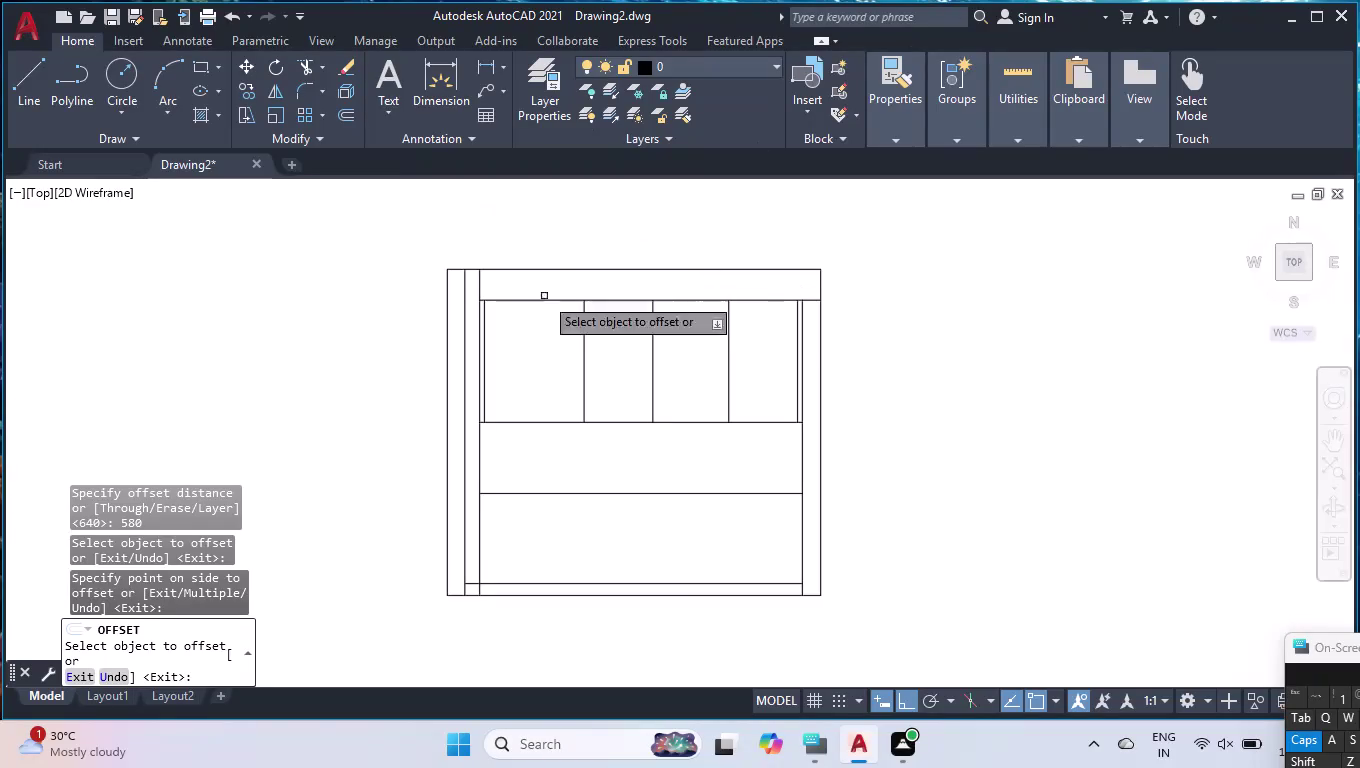
Create offset copies of the wardrobe's top-edge lines, then end the offset.
click(592, 301)
key(1)
key(Return)
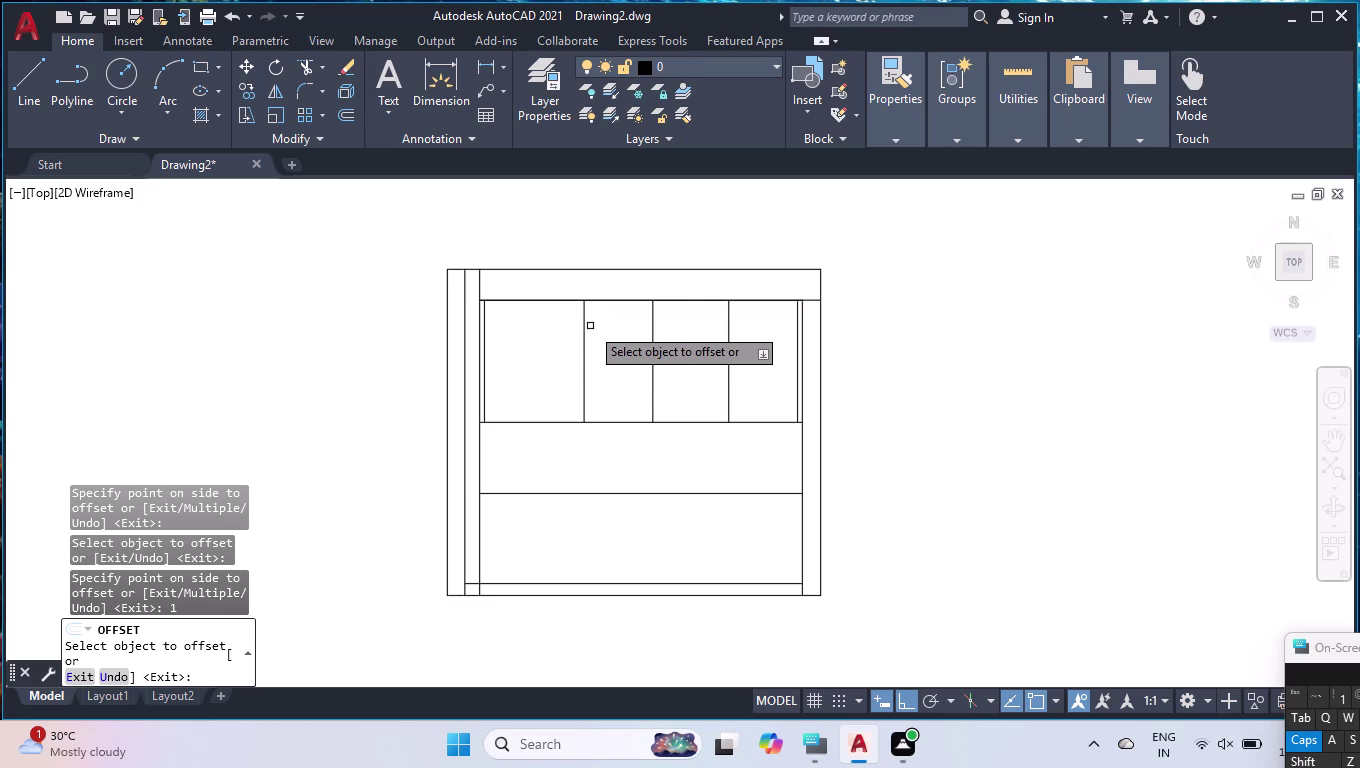
scroll(up, 3)
scroll(up, 3)
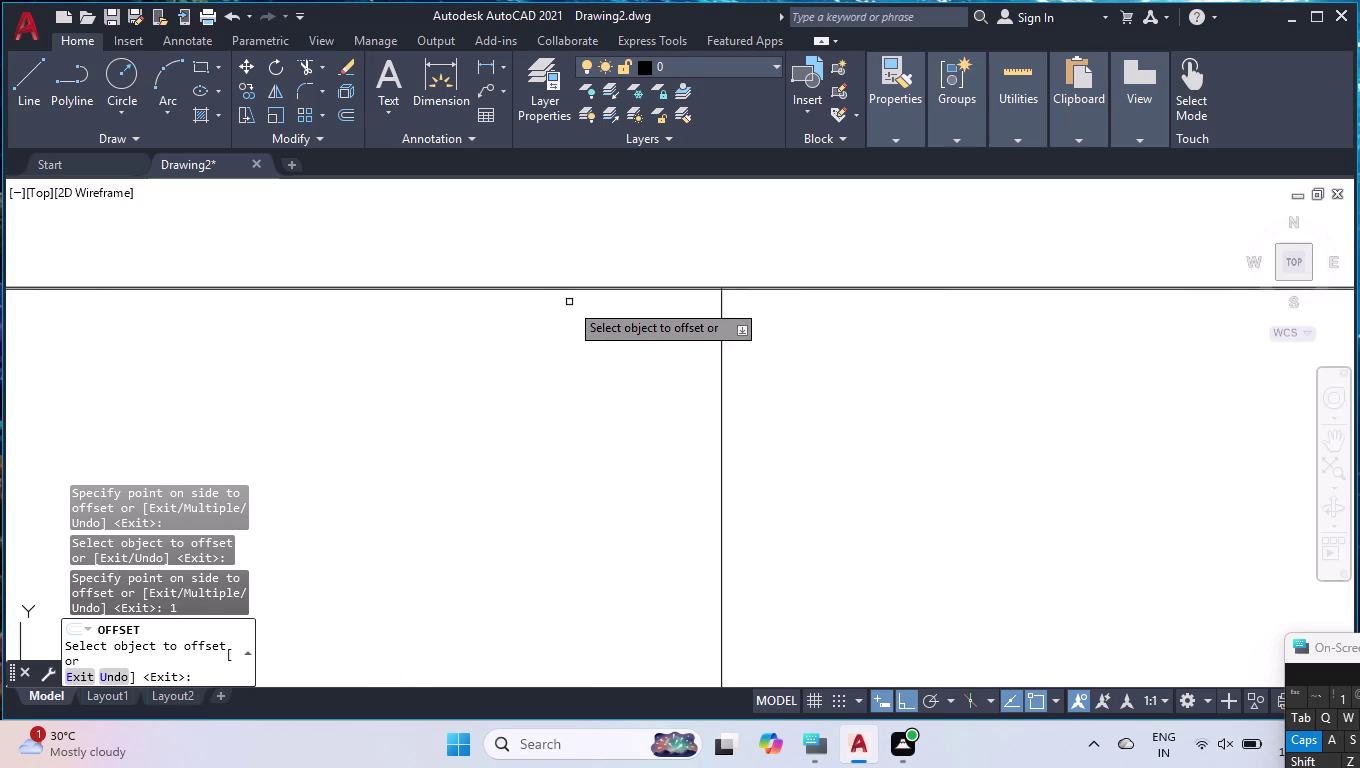
scroll(up, 3)
click(594, 203)
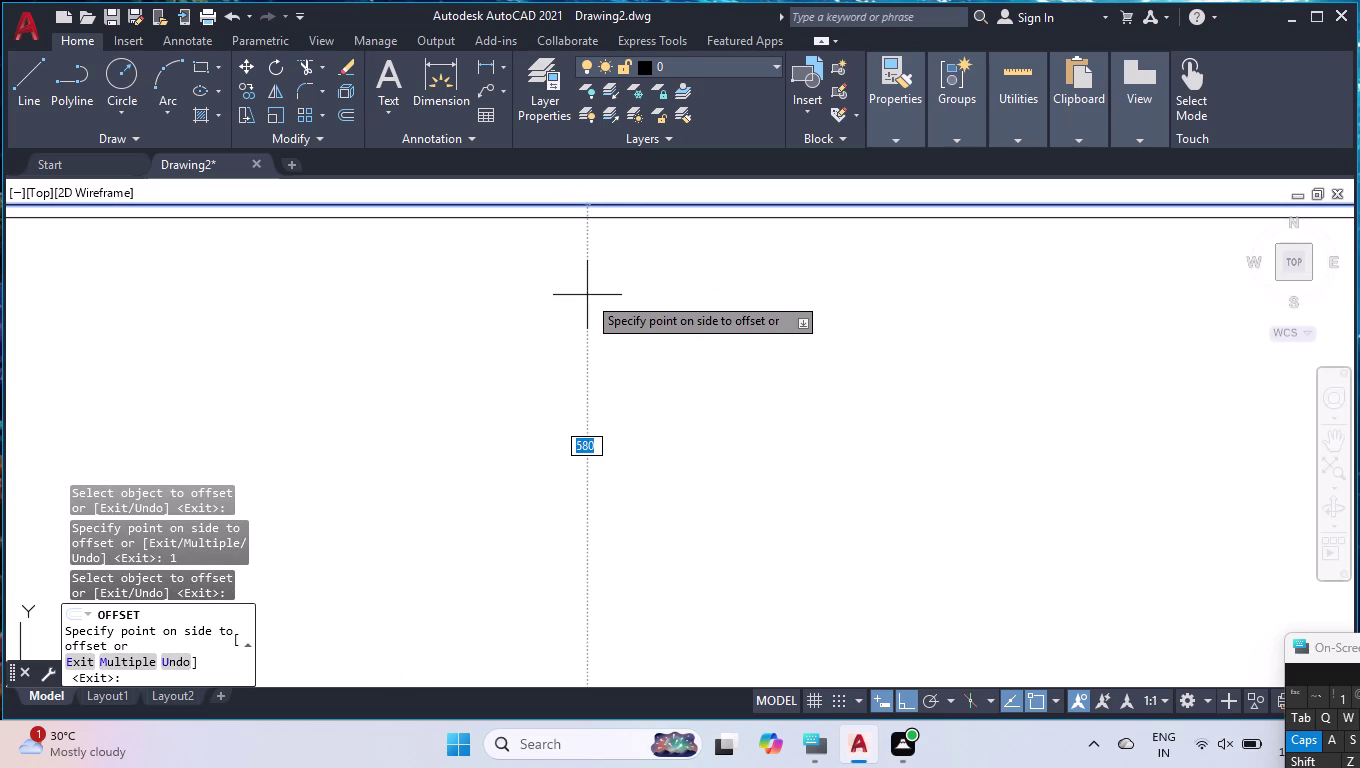
key(2)
key(Return)
scroll(down, 3)
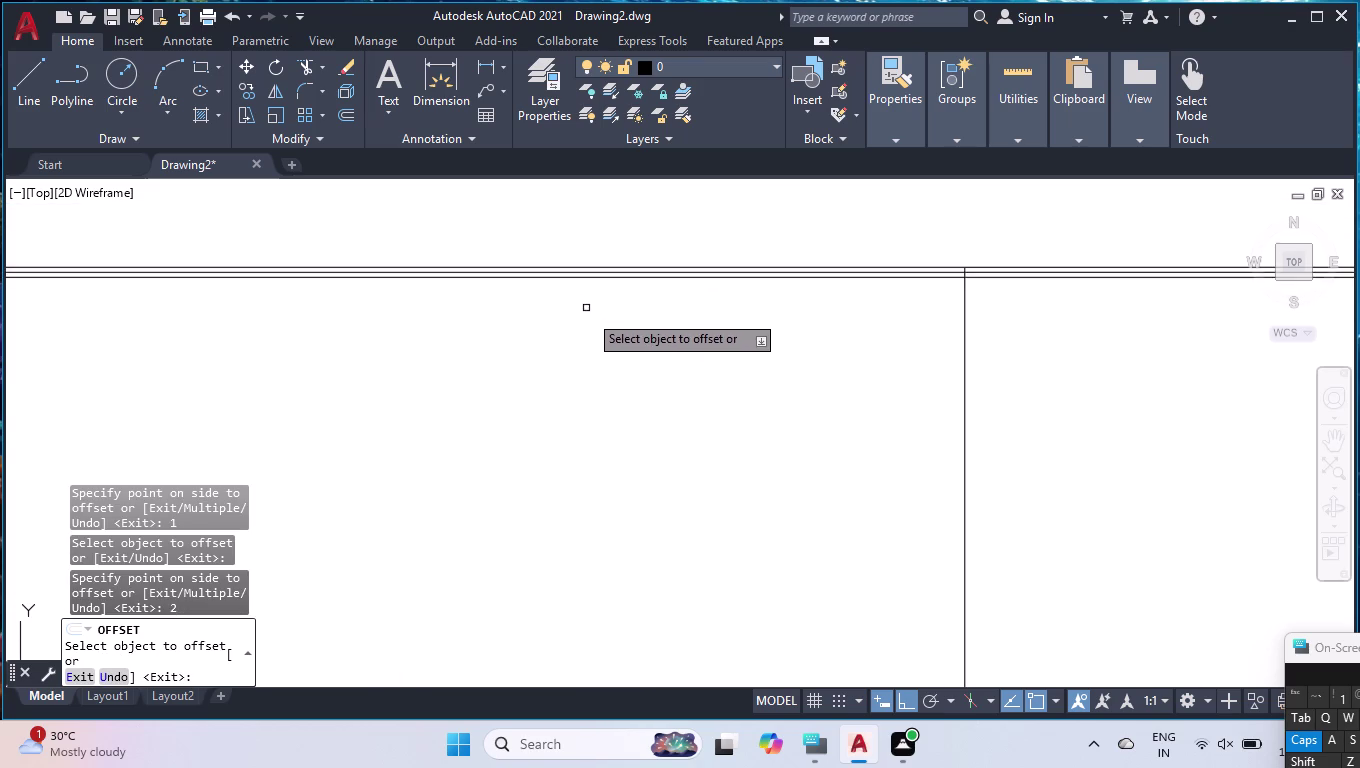
scroll(down, 3)
scroll(up, 3)
right_drag(631, 360, 626, 372)
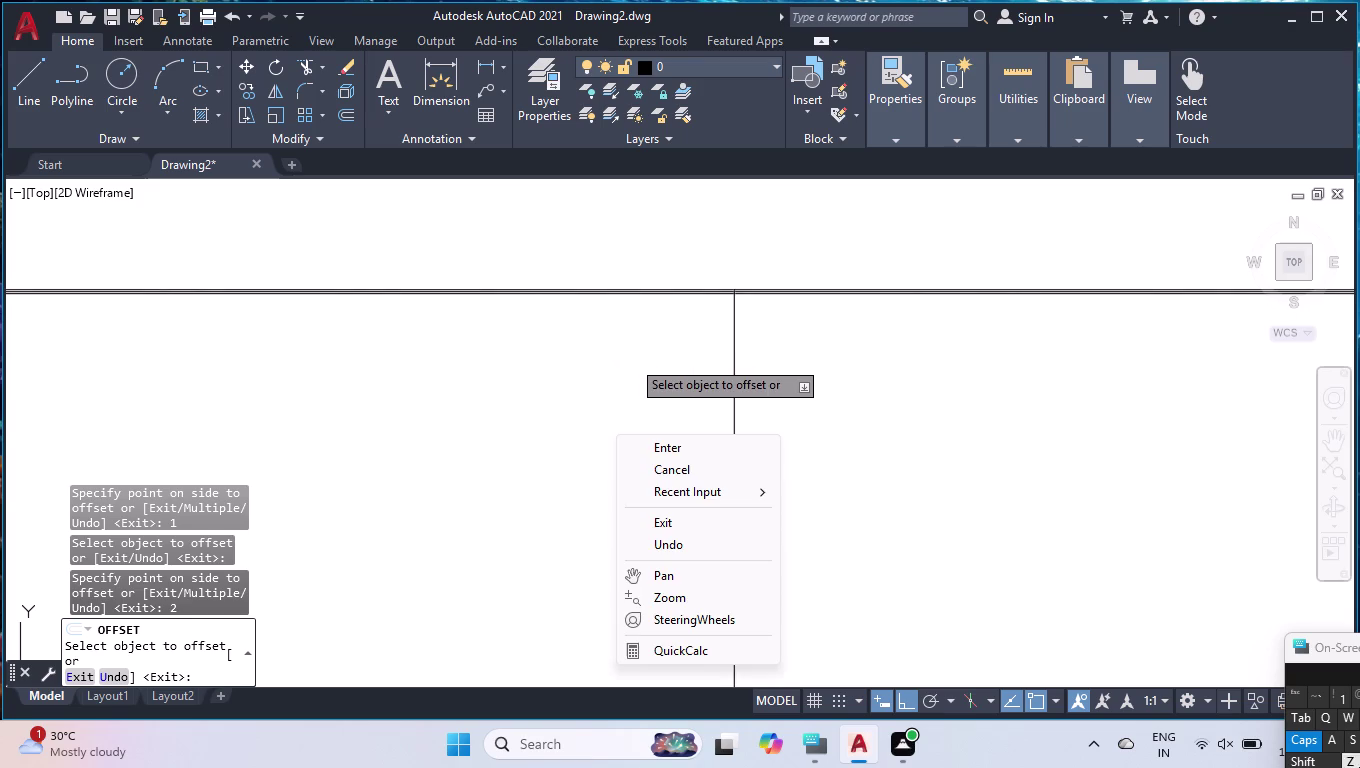
key(Escape)
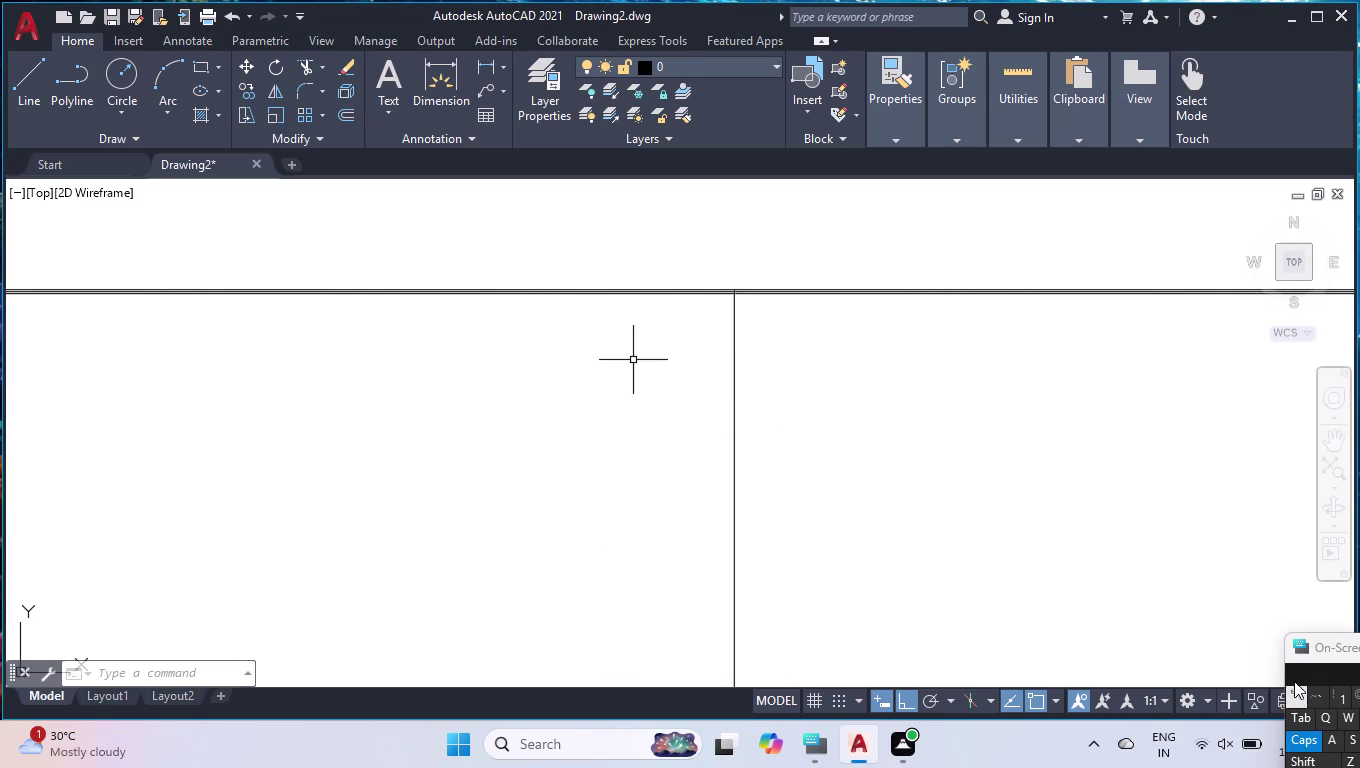
Erase the stray duplicate line near the top of the wardrobe.
scroll(up, 3)
click(728, 283)
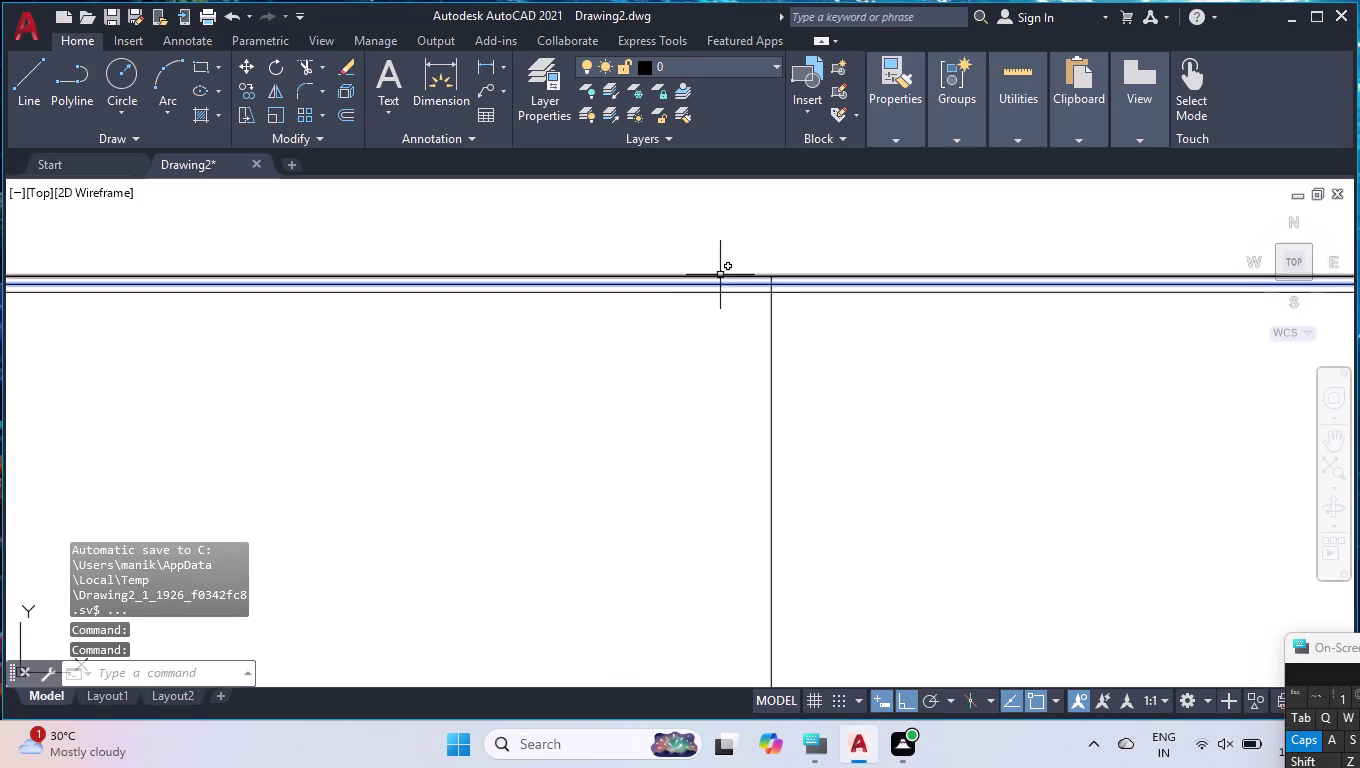
key(Delete)
scroll(down, 3)
scroll(down, 3)
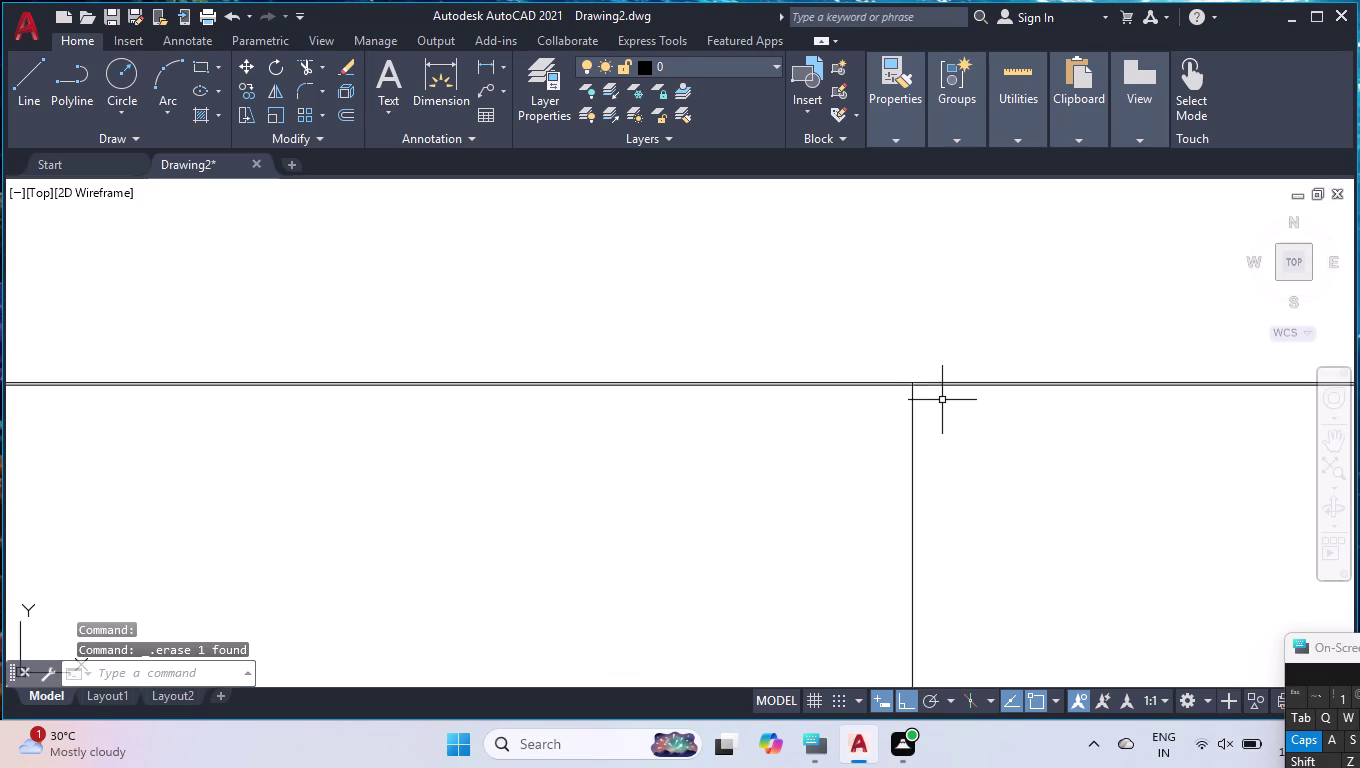
scroll(down, 3)
scroll(down, 3)
scroll(up, 3)
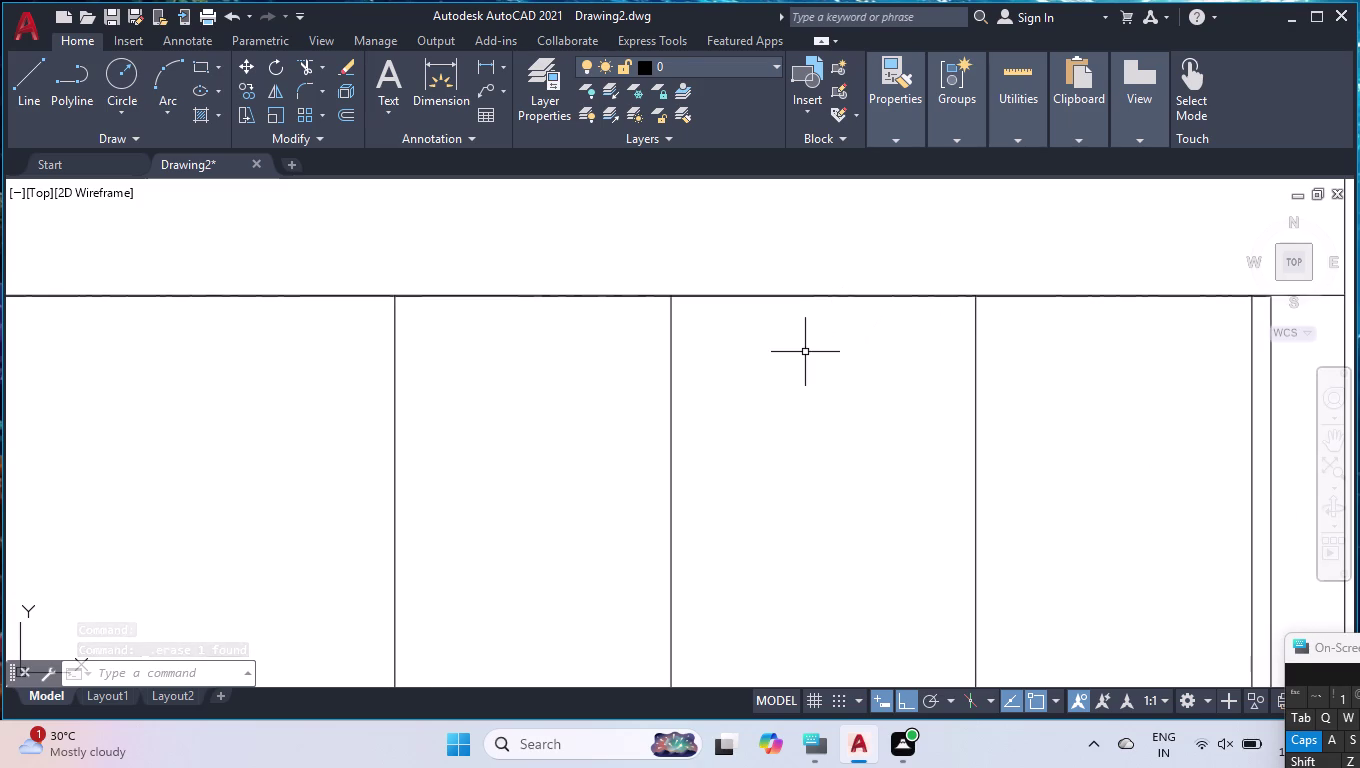
scroll(down, 3)
Break the line under the upper compartments at the first divider using BREAKATPOINT.
key(o)
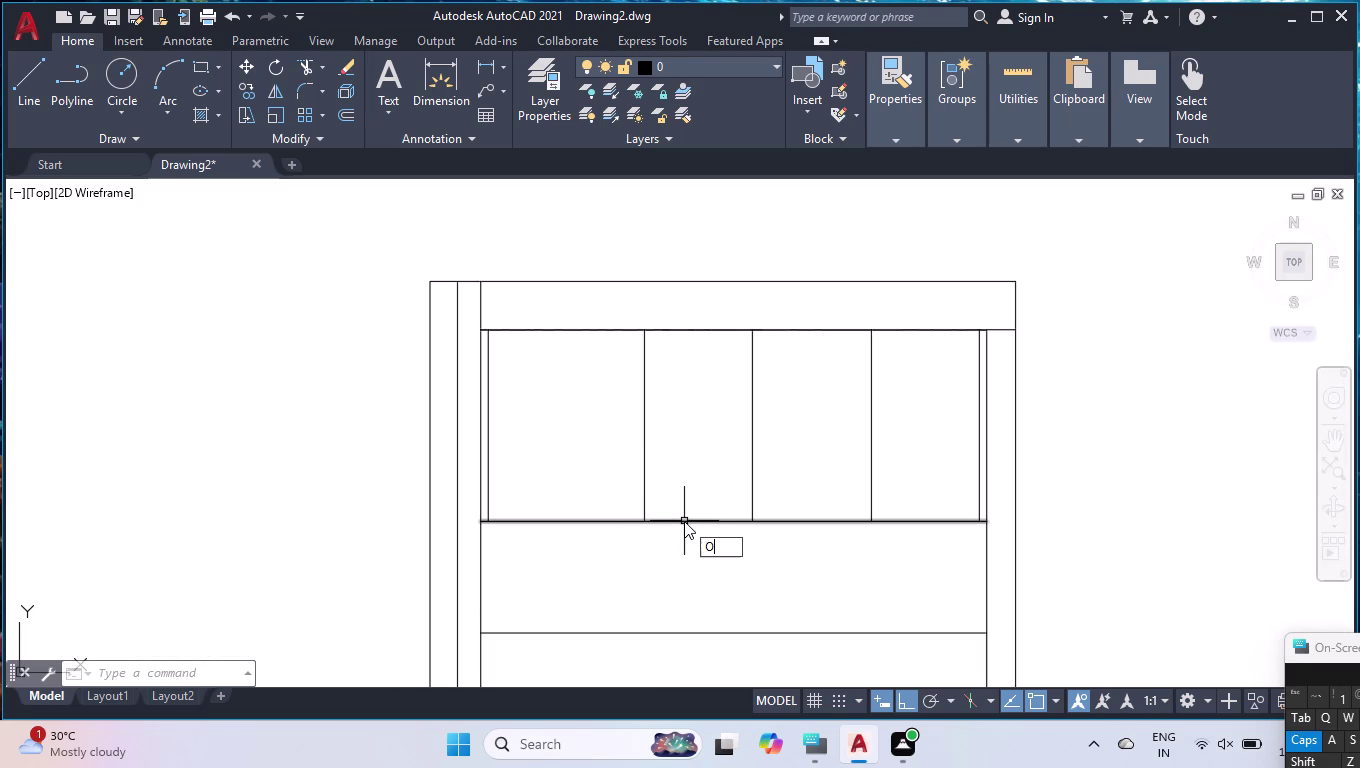
key(BackSpace)
text(BR)
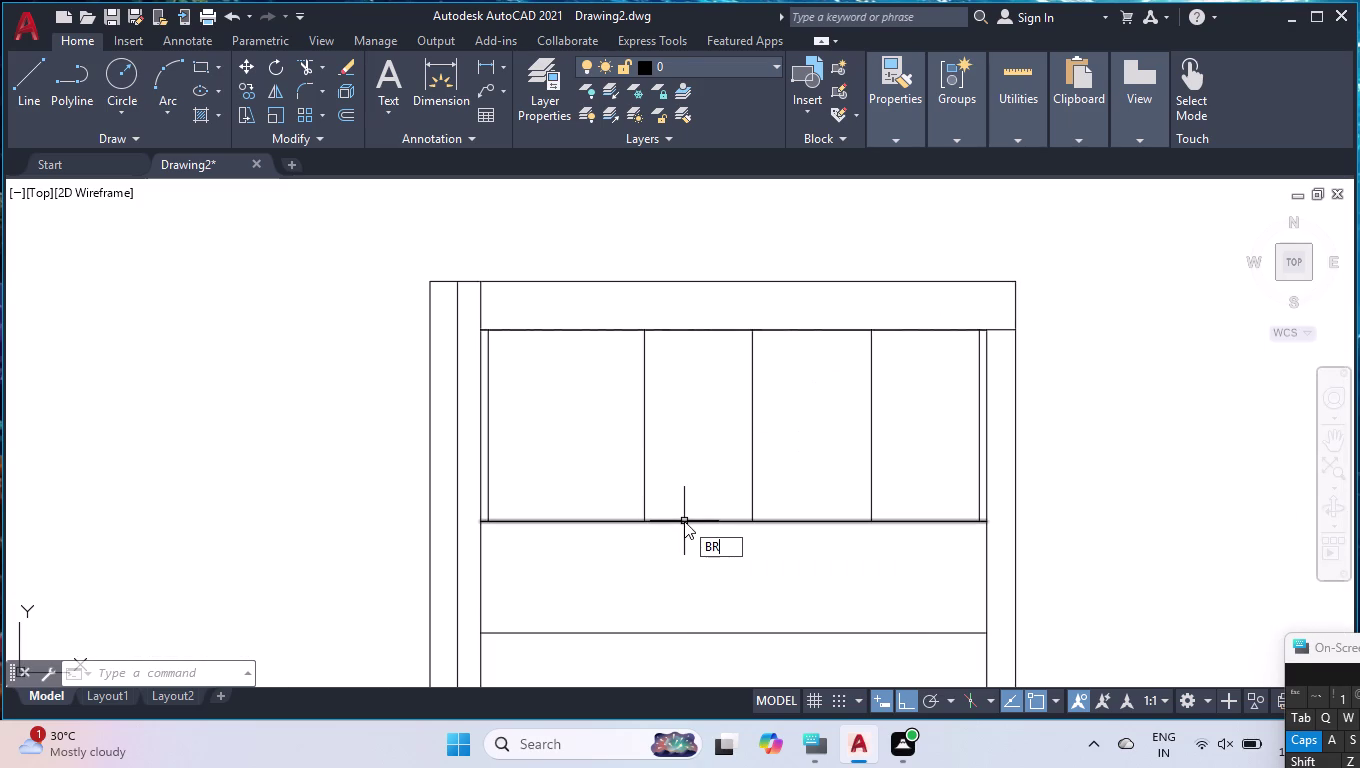
key(Return)
click(684, 521)
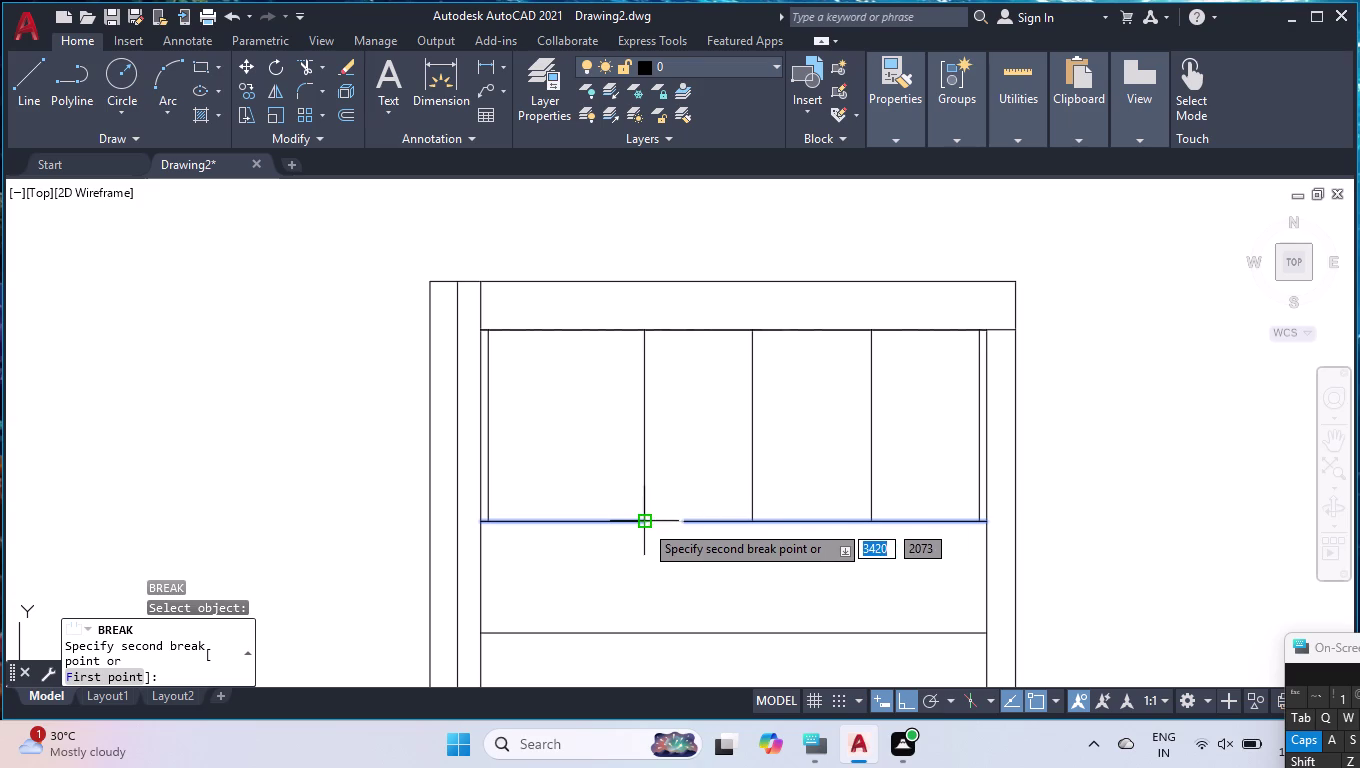
key(Escape)
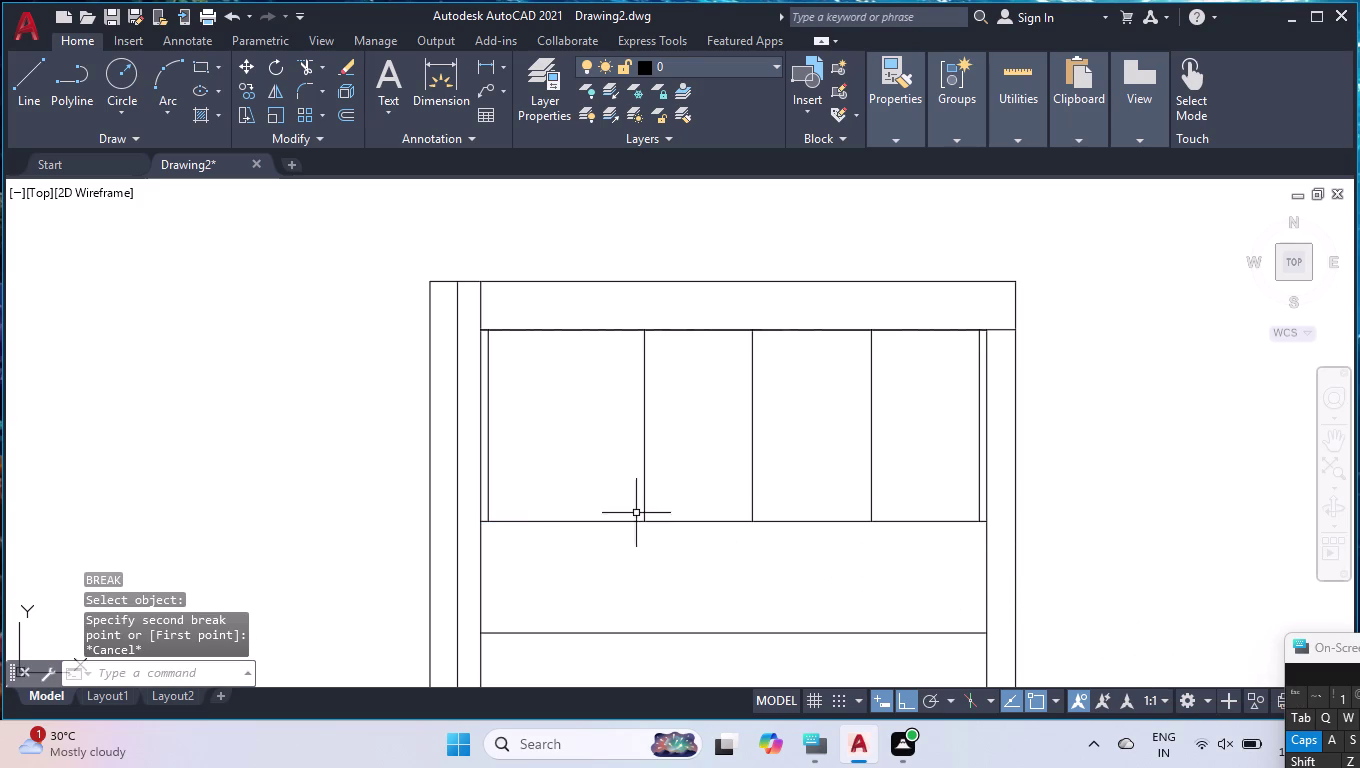
text(BR)
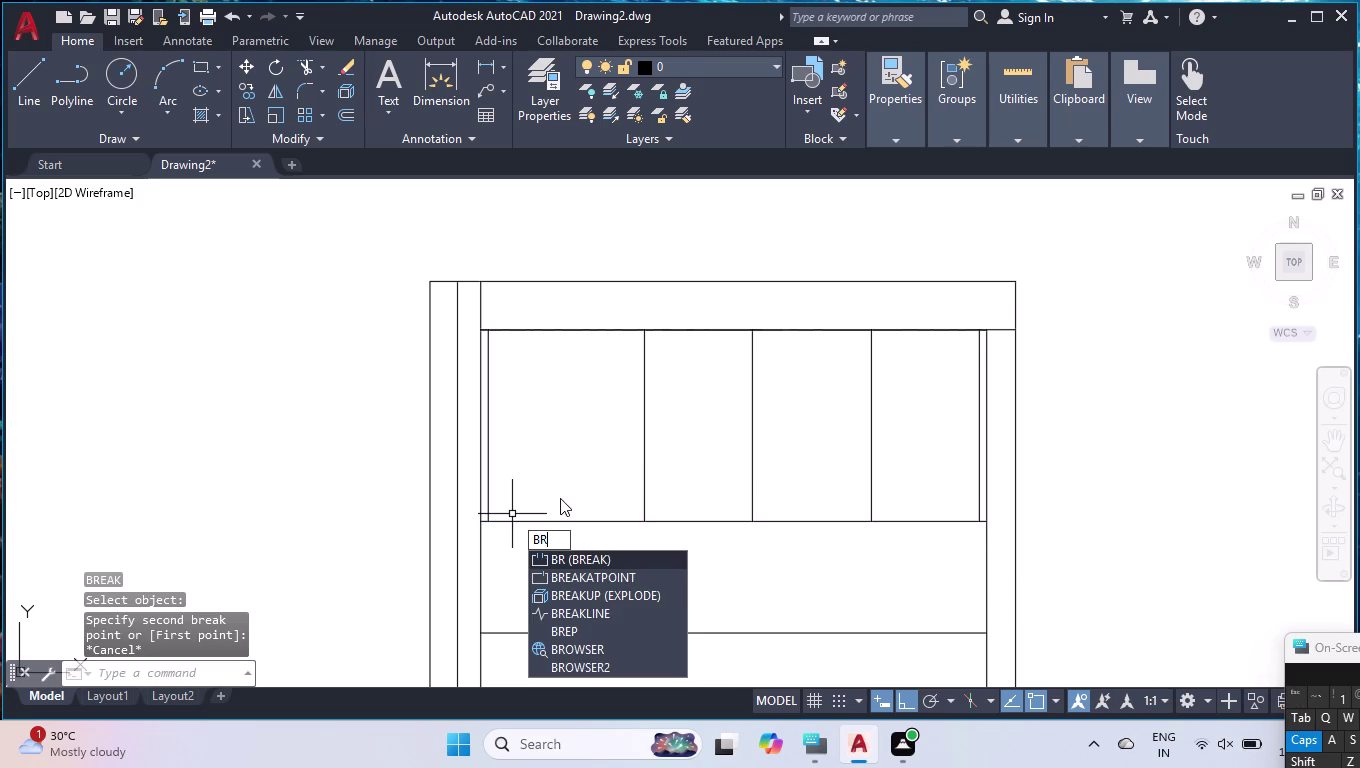
click(570, 579)
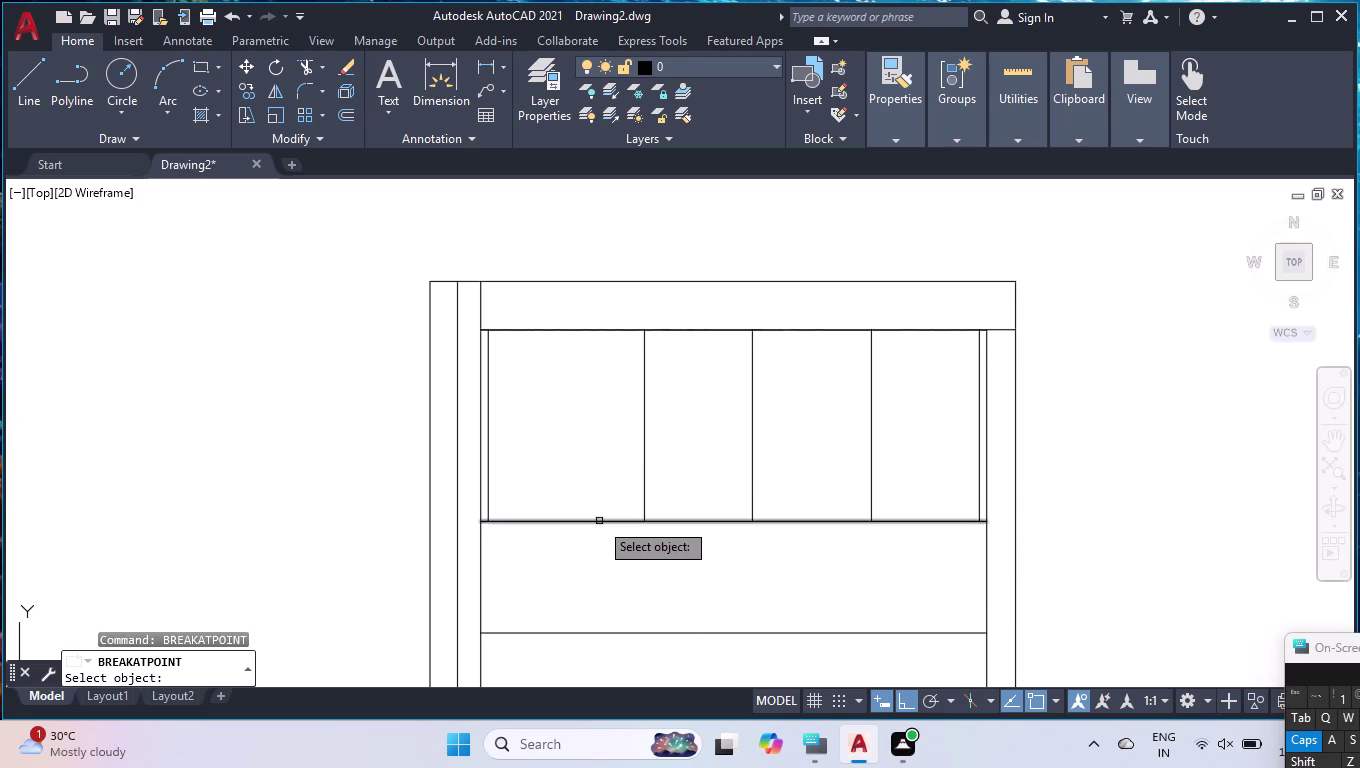
click(599, 521)
click(642, 521)
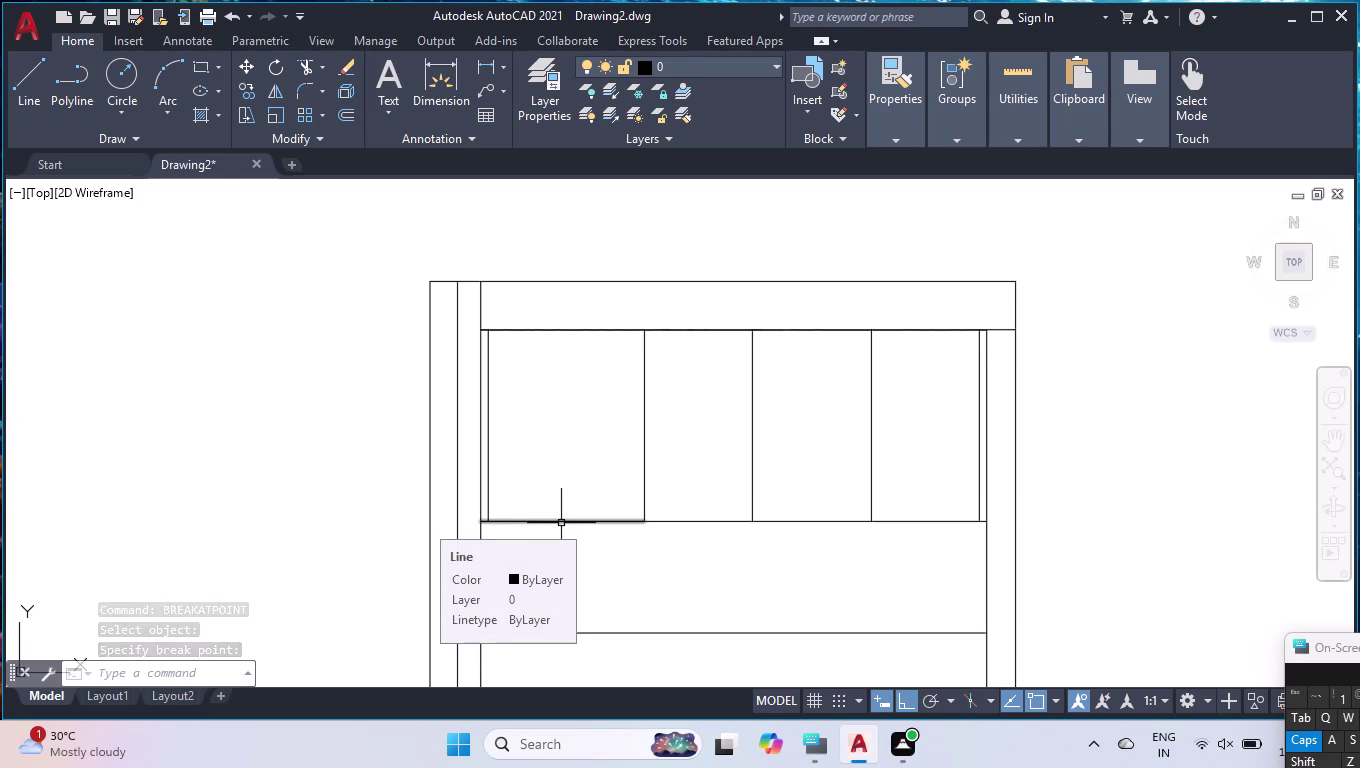
Break the left piece of that line at a second point.
key(space)
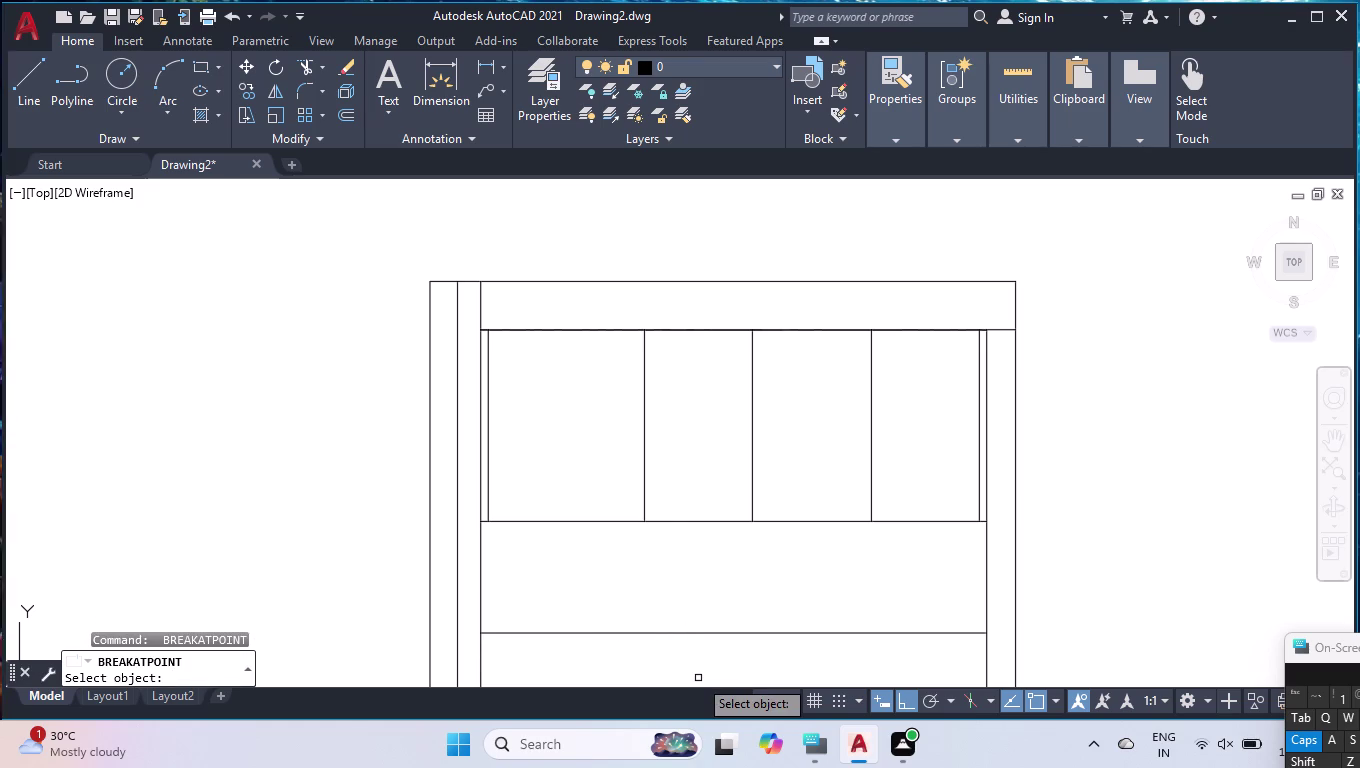
click(513, 521)
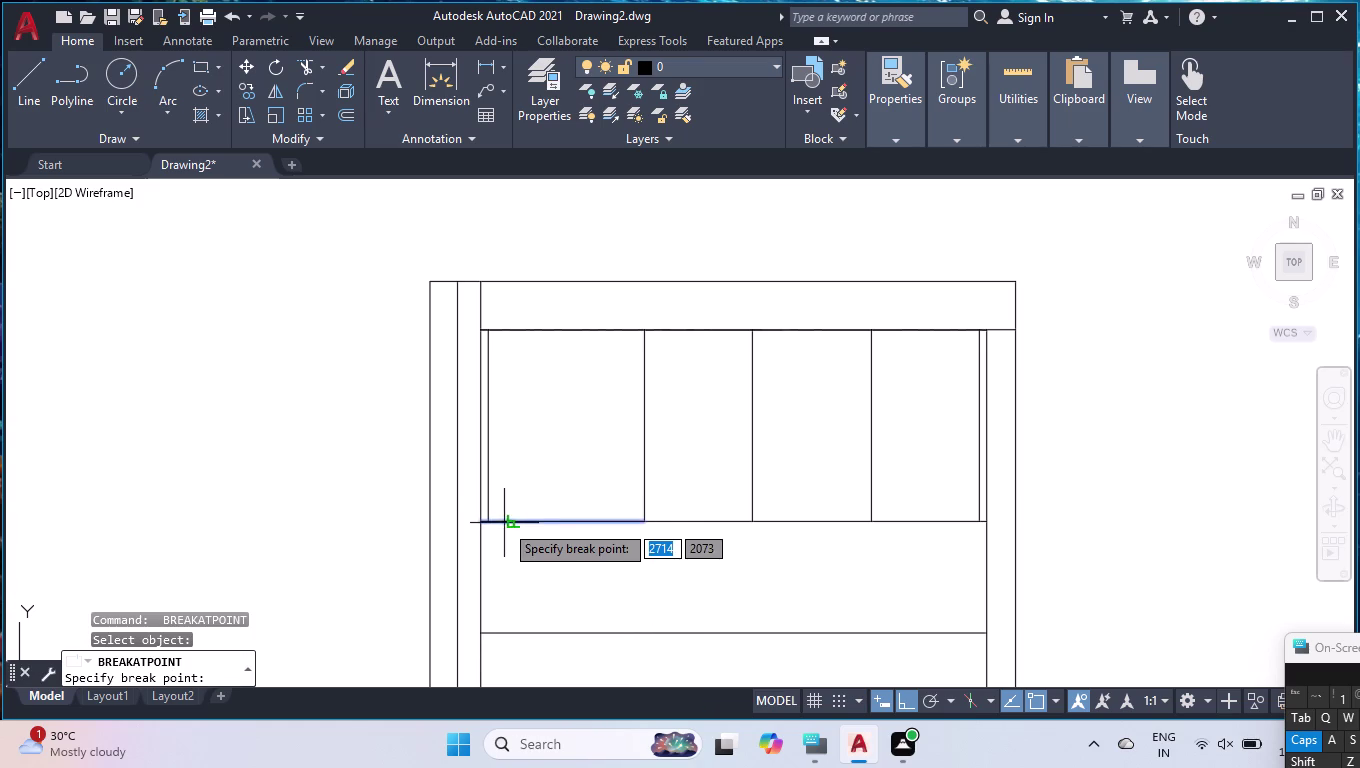
click(491, 520)
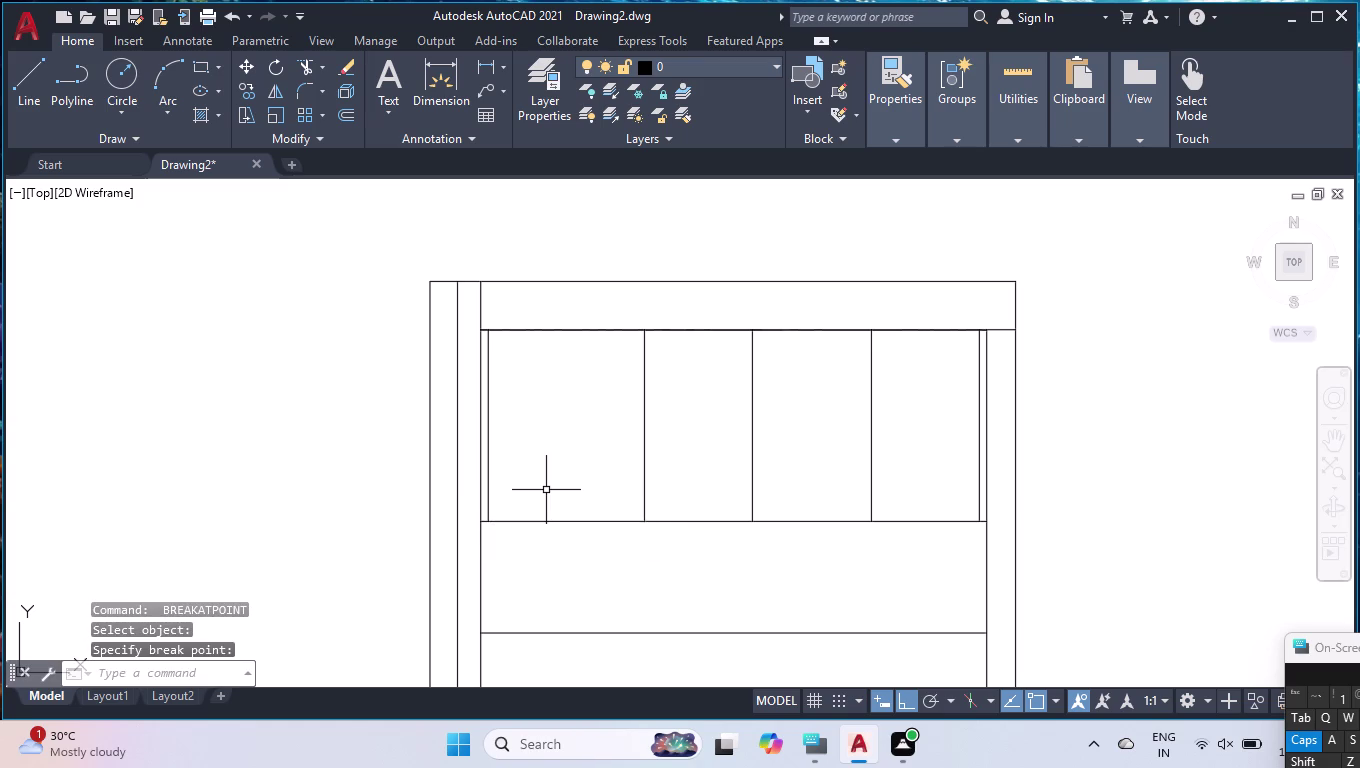
Offset the left compartment's bottom edge 300 upward as a shelf, then run MEASUREGEOM.
text(OFF)
key(Return)
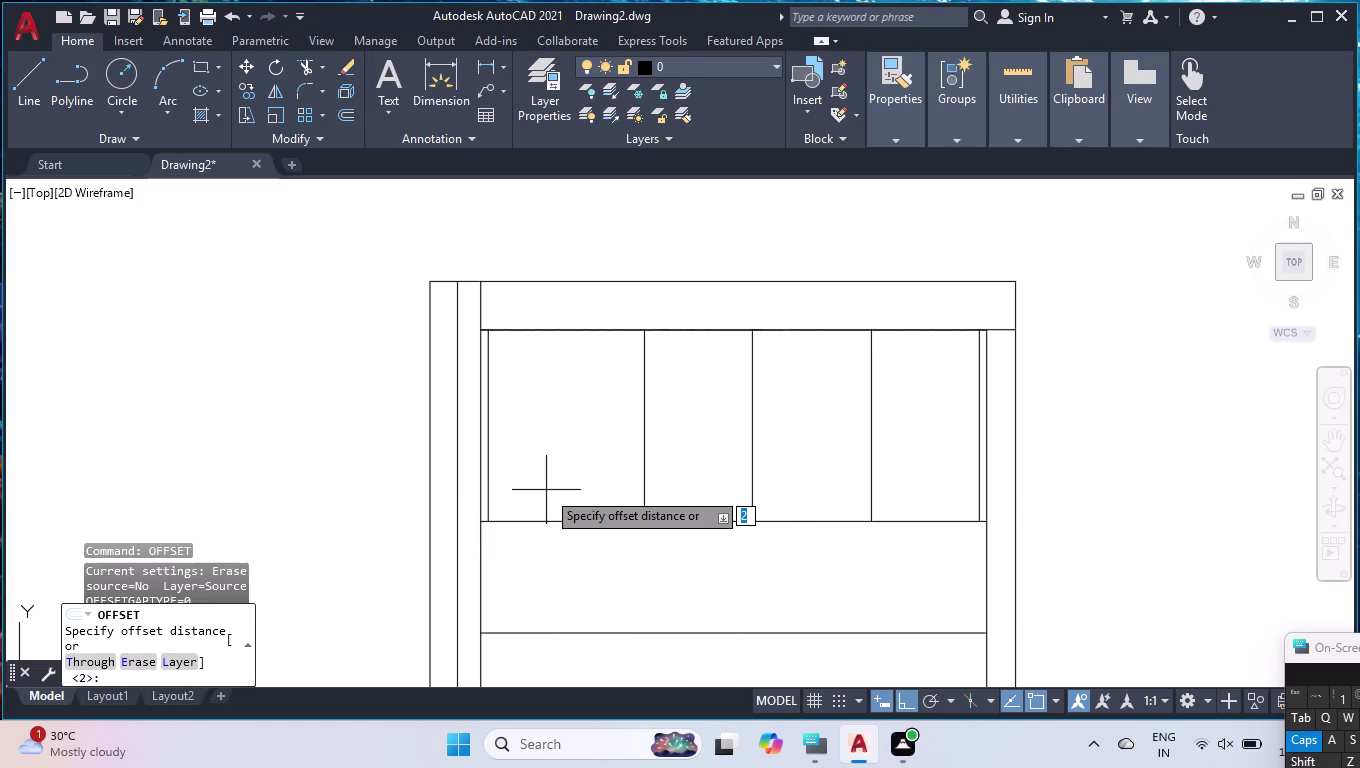
text(3)
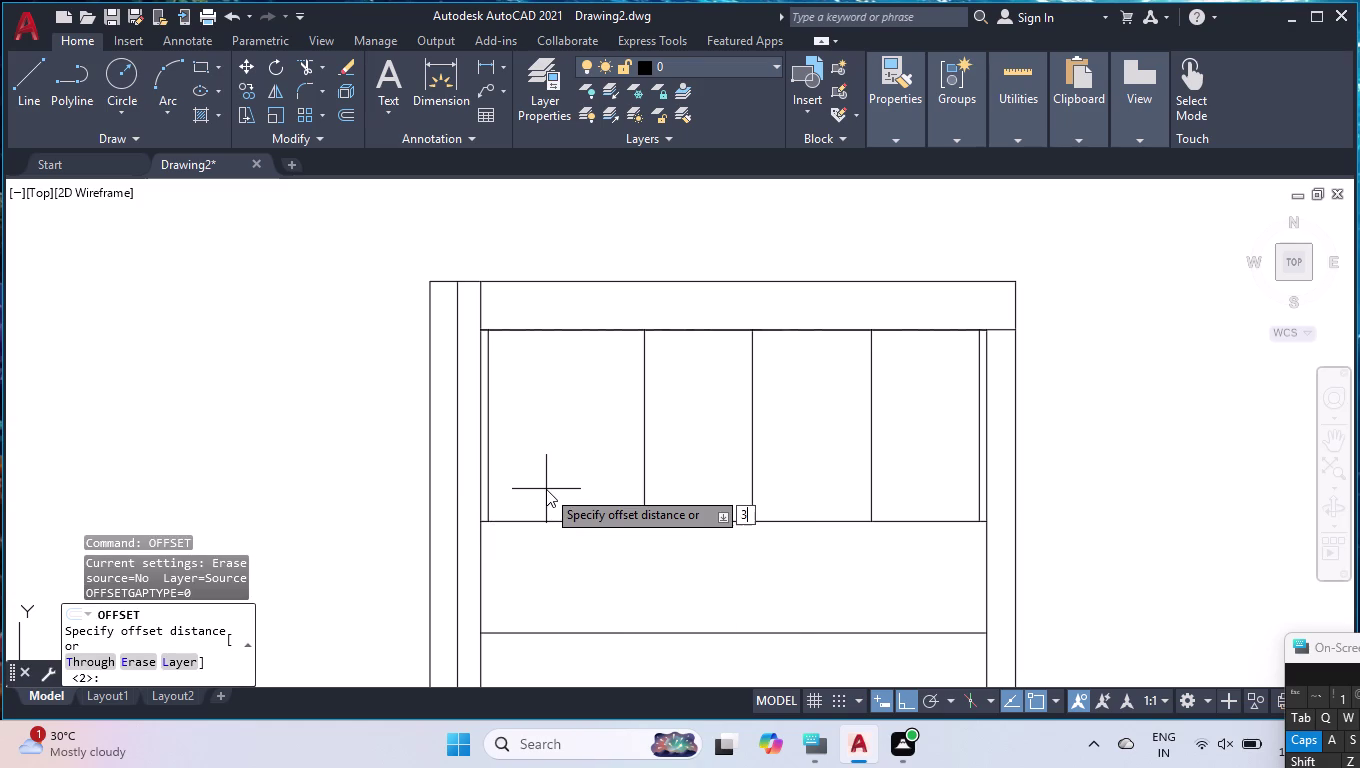
text(00)
key(Return)
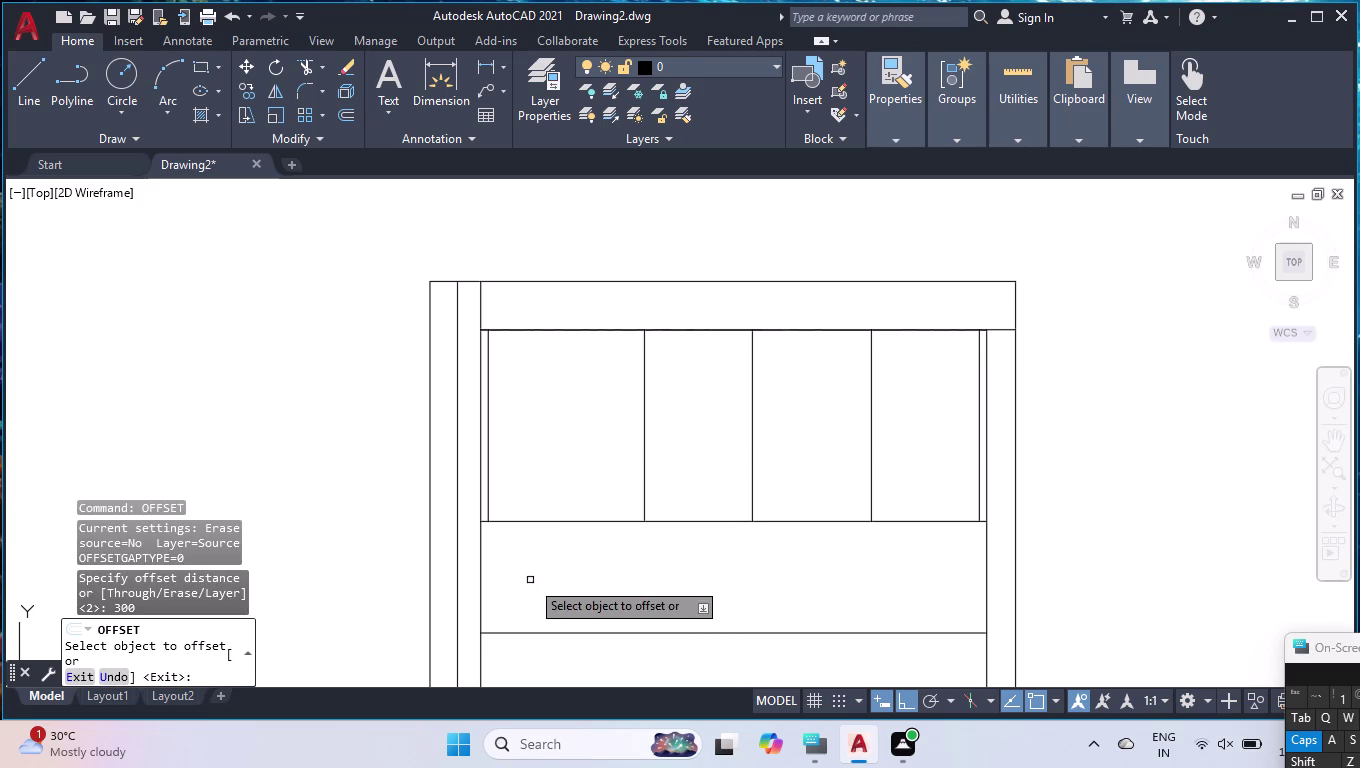
click(537, 522)
click(555, 464)
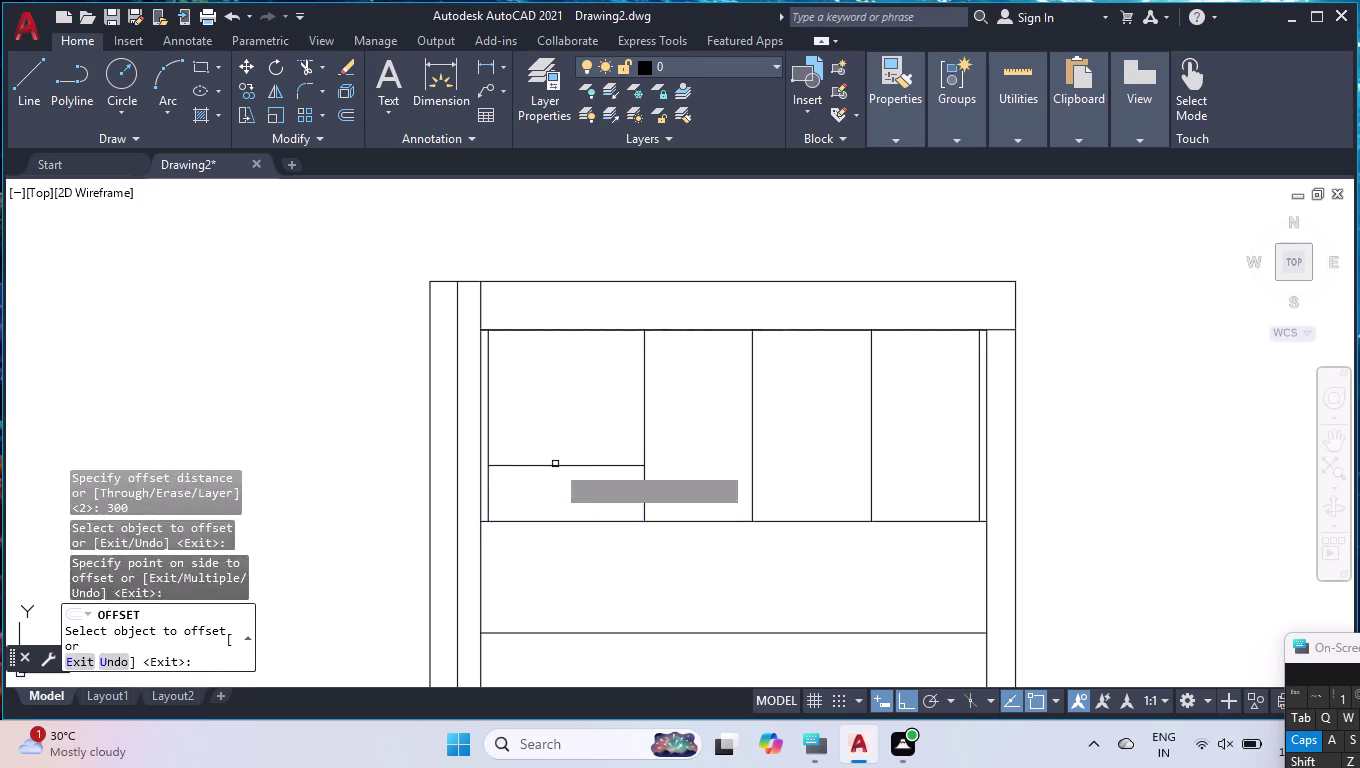
key(Escape)
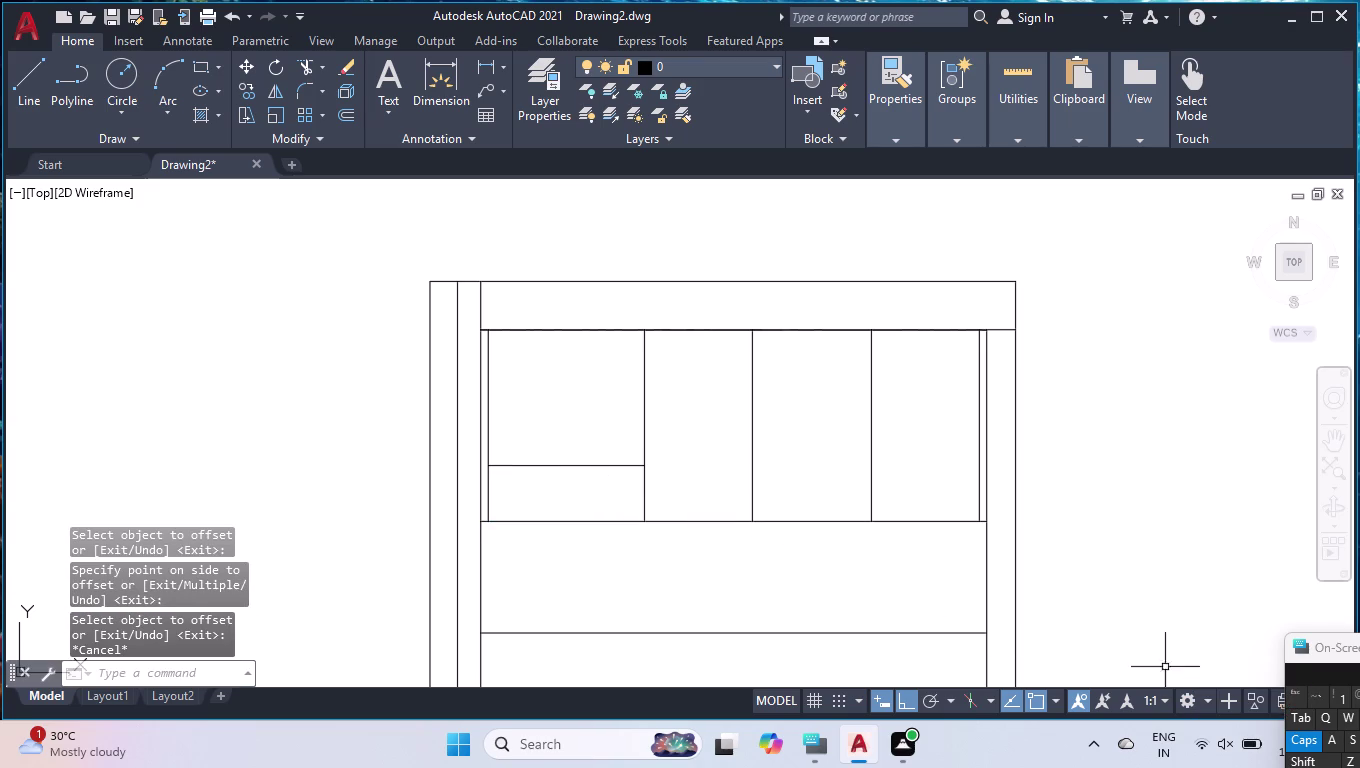
text(MEASUR)
key(Return)
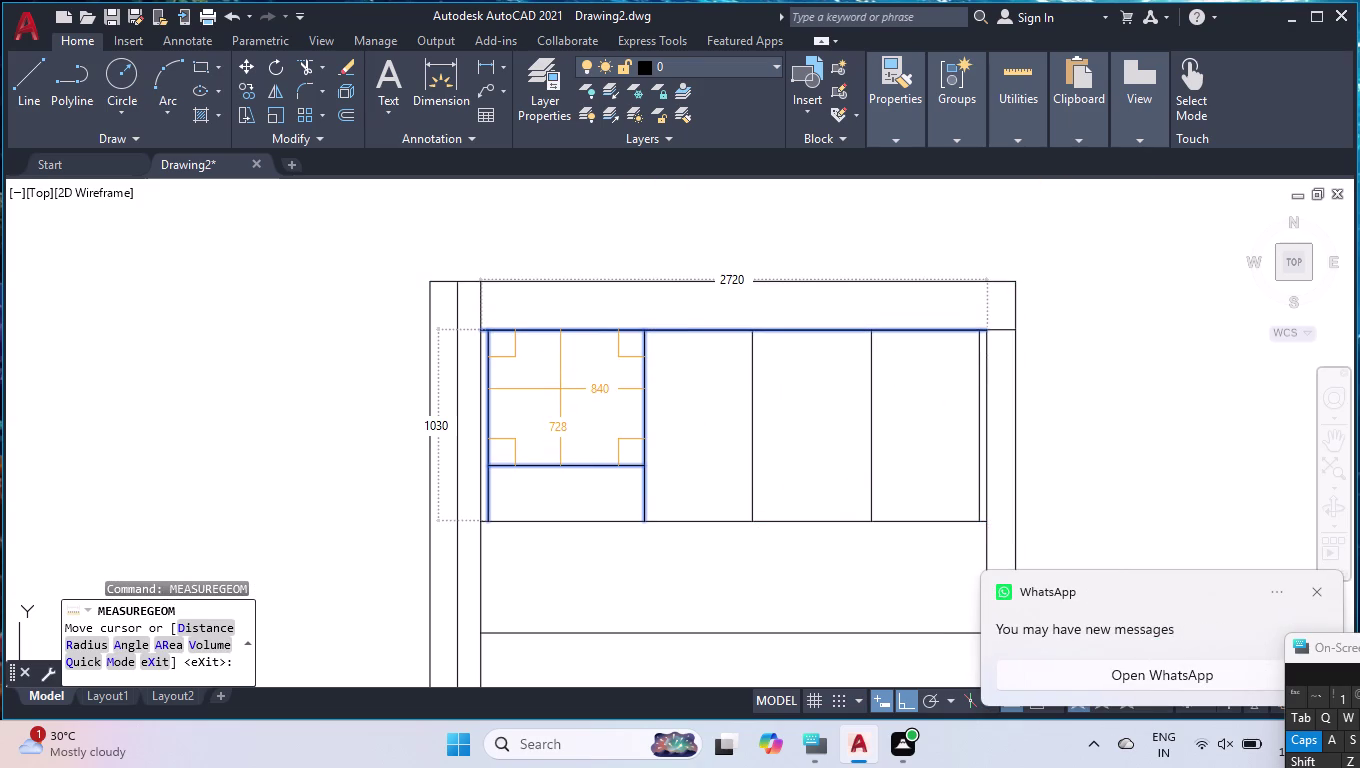
key(Escape)
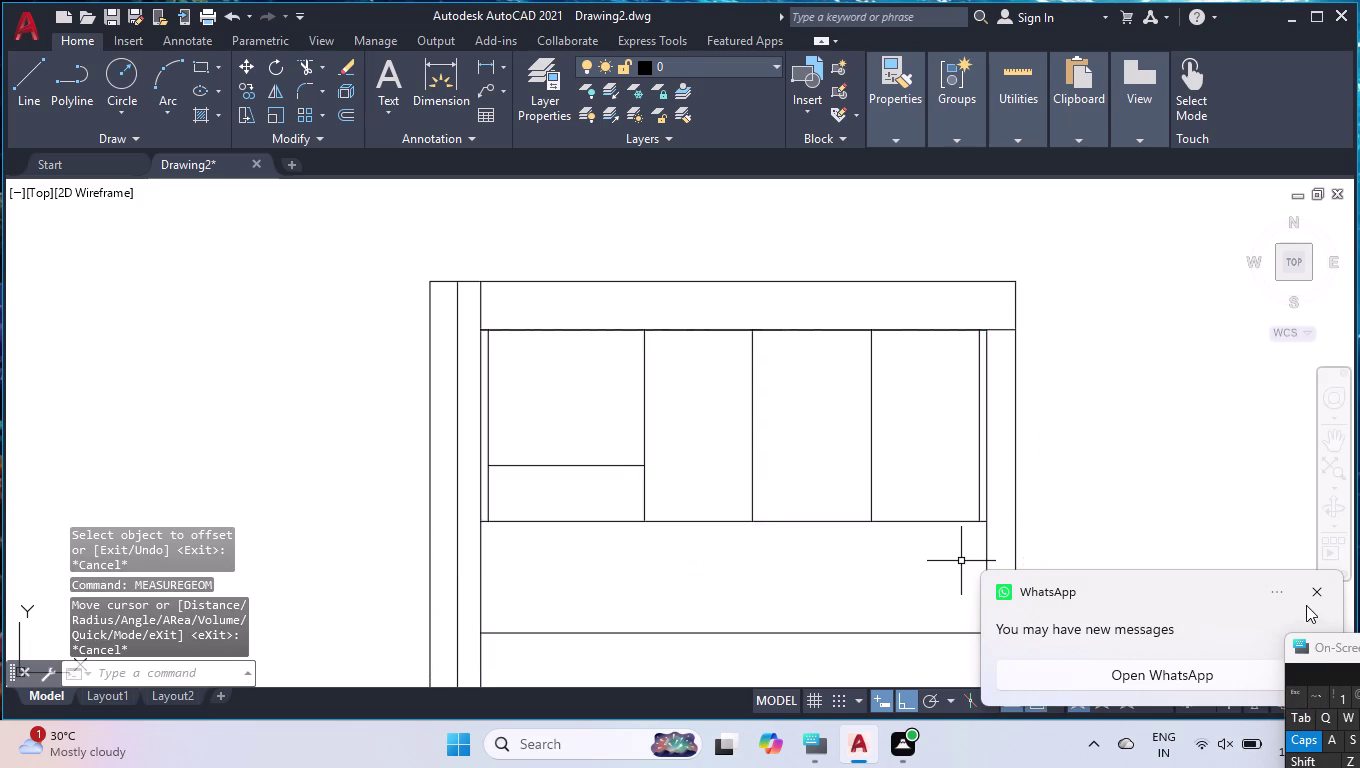
click(1315, 593)
scroll(up, 3)
scroll(up, 3)
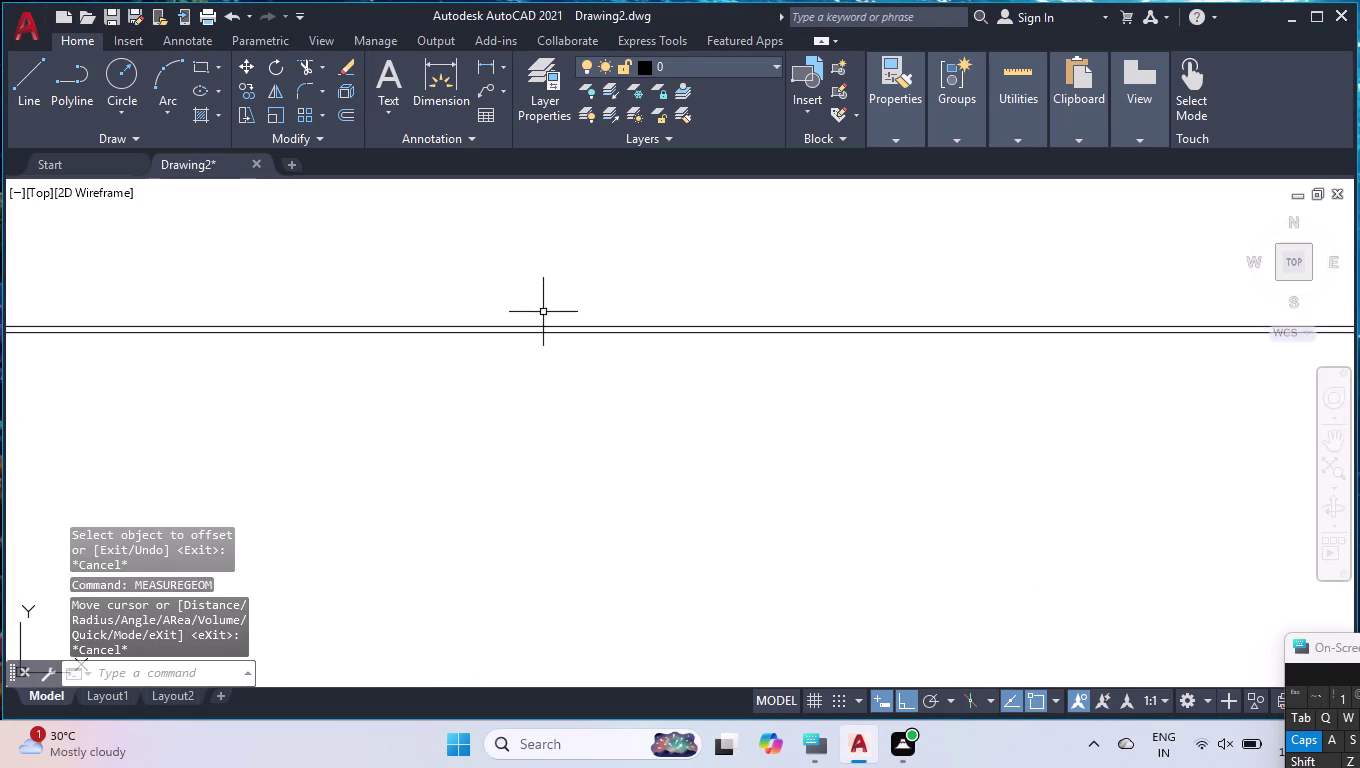
click(548, 346)
key(Delete)
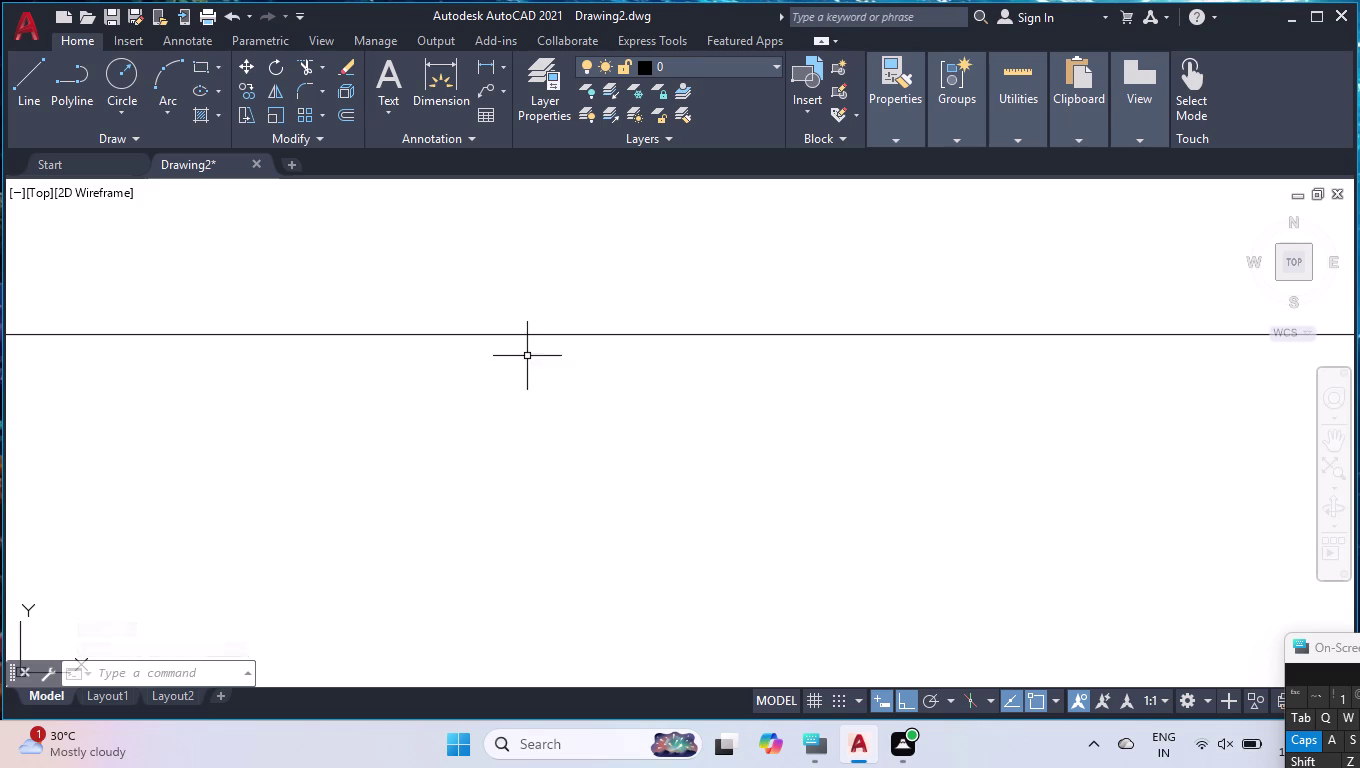
scroll(down, 3)
scroll(down, 3)
scroll(down, 3)
scroll(down, 3)
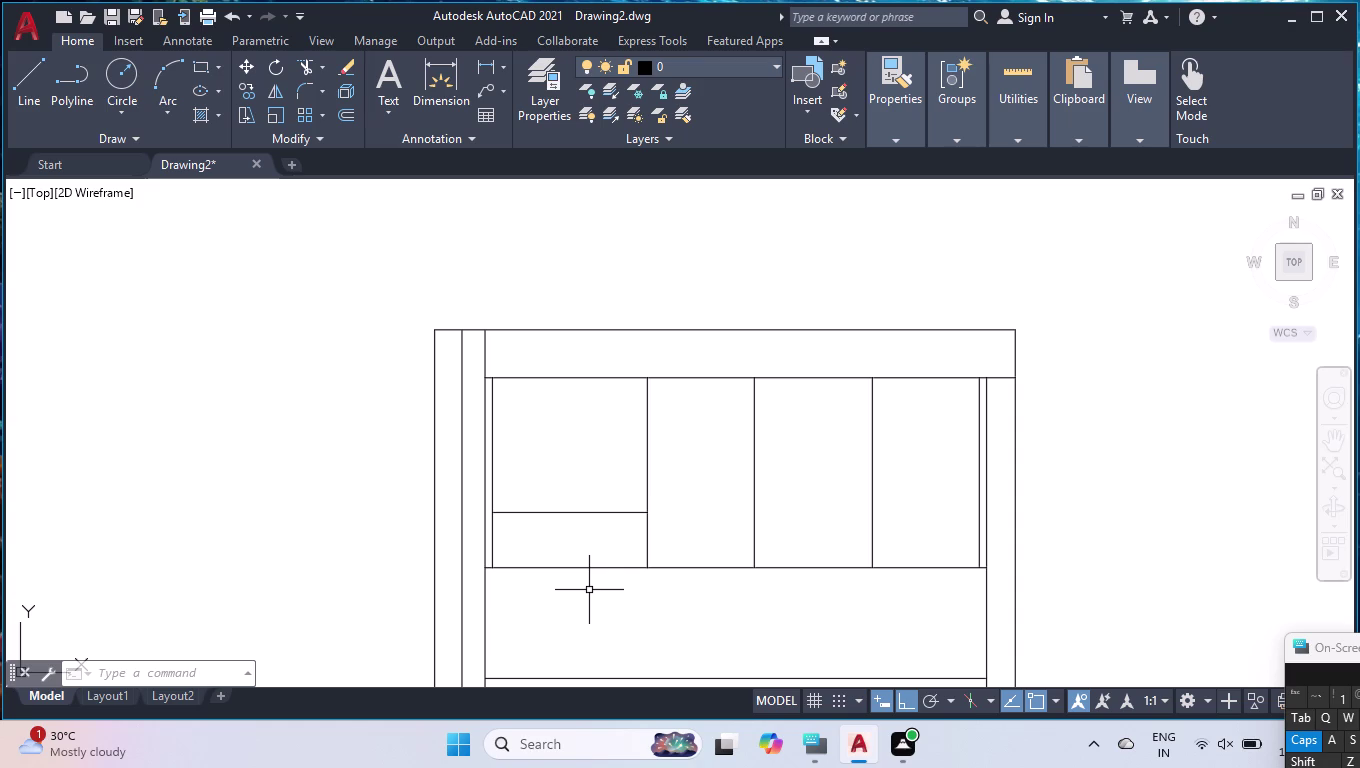
Draw a line from midway between the compartment's top and shelf corners to its left side.
key(l)
key(Return)
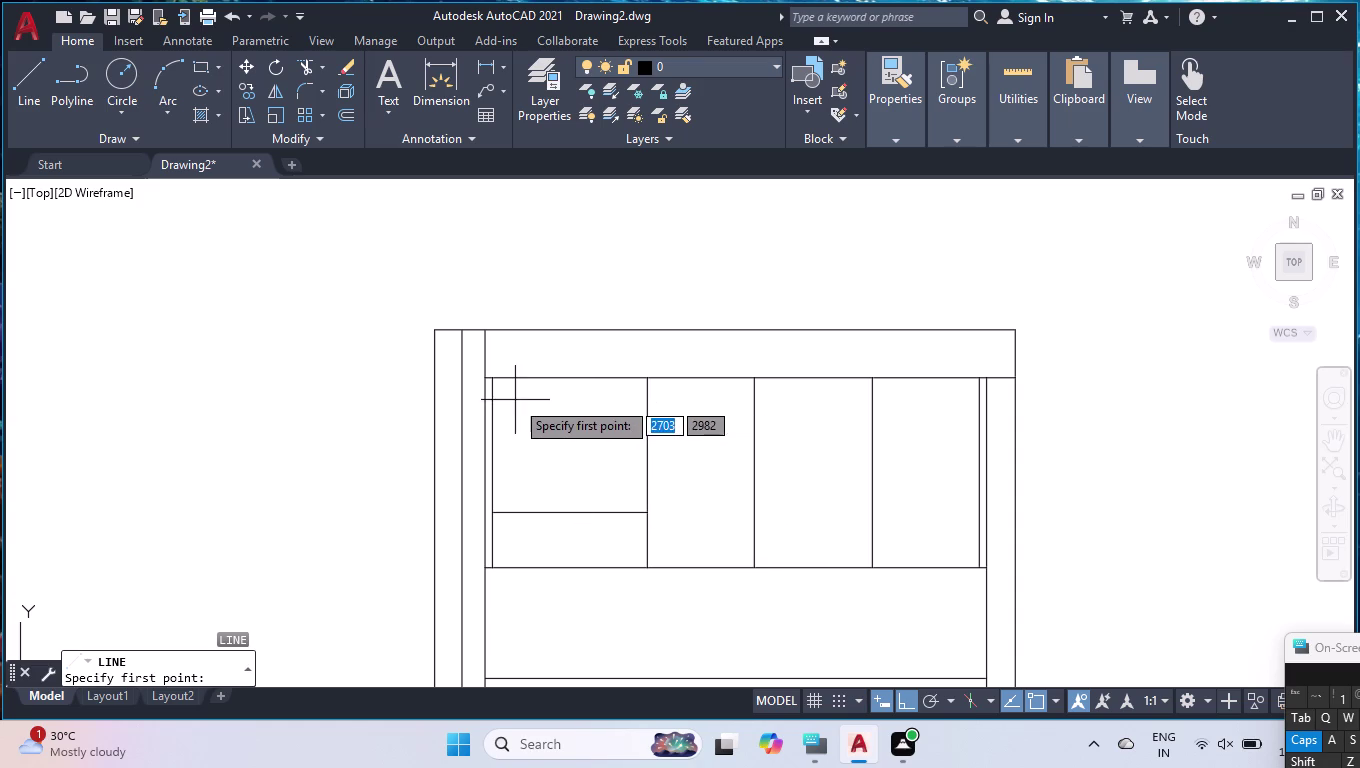
text(M2)
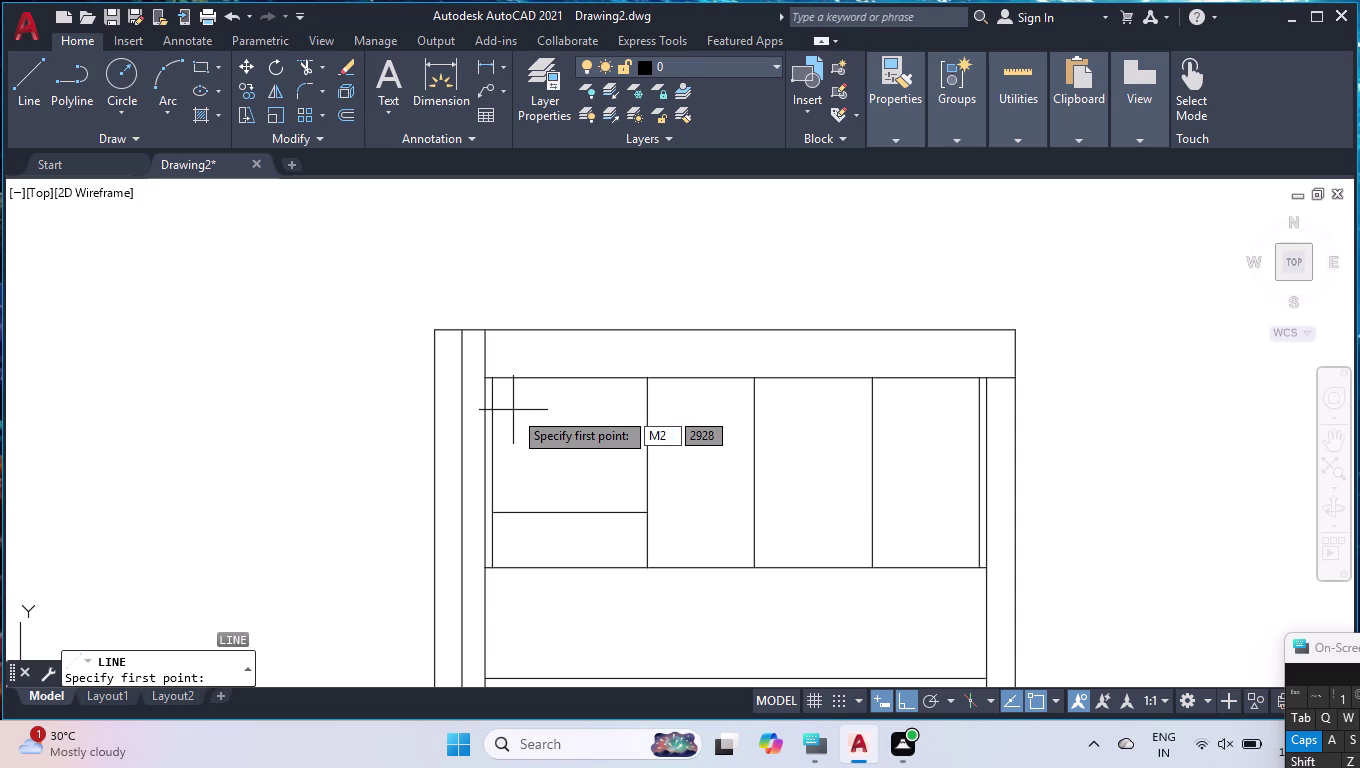
key(p)
key(Return)
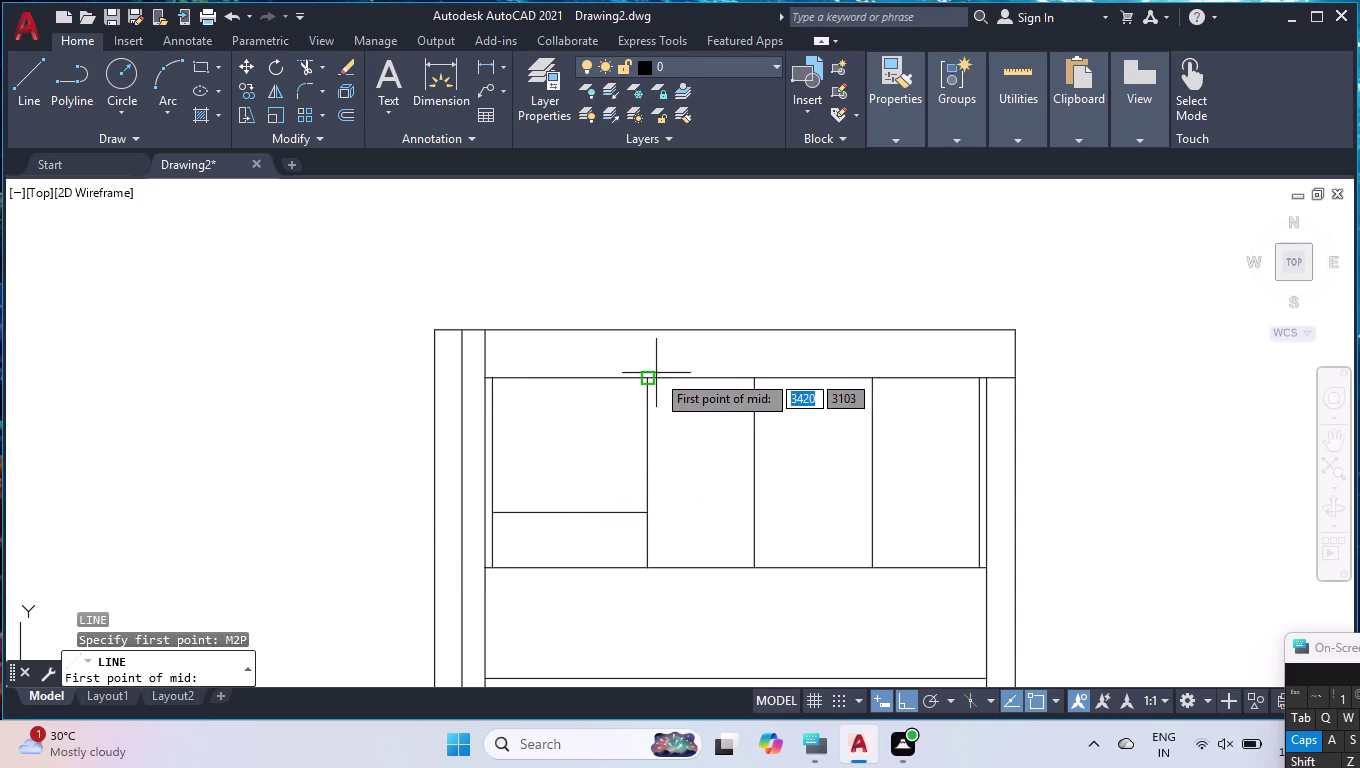
click(649, 377)
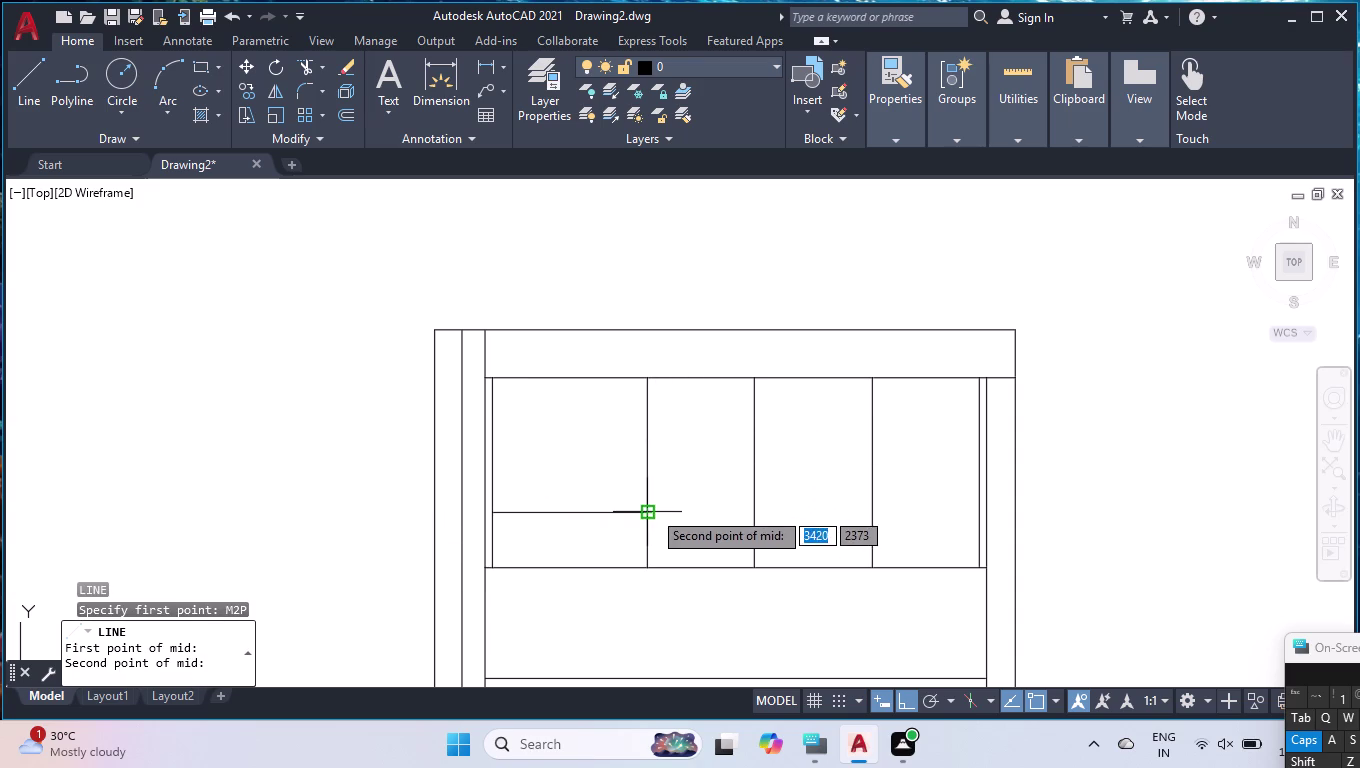
click(652, 510)
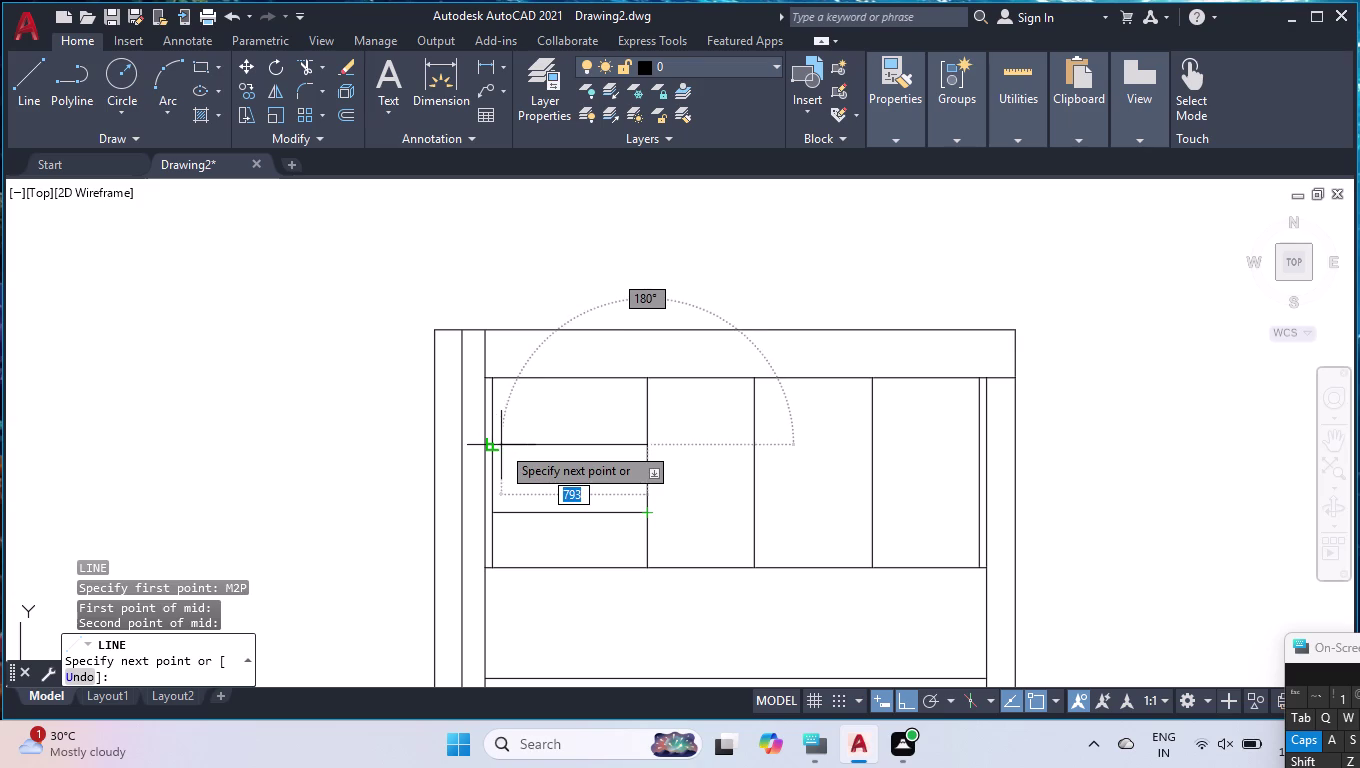
click(495, 446)
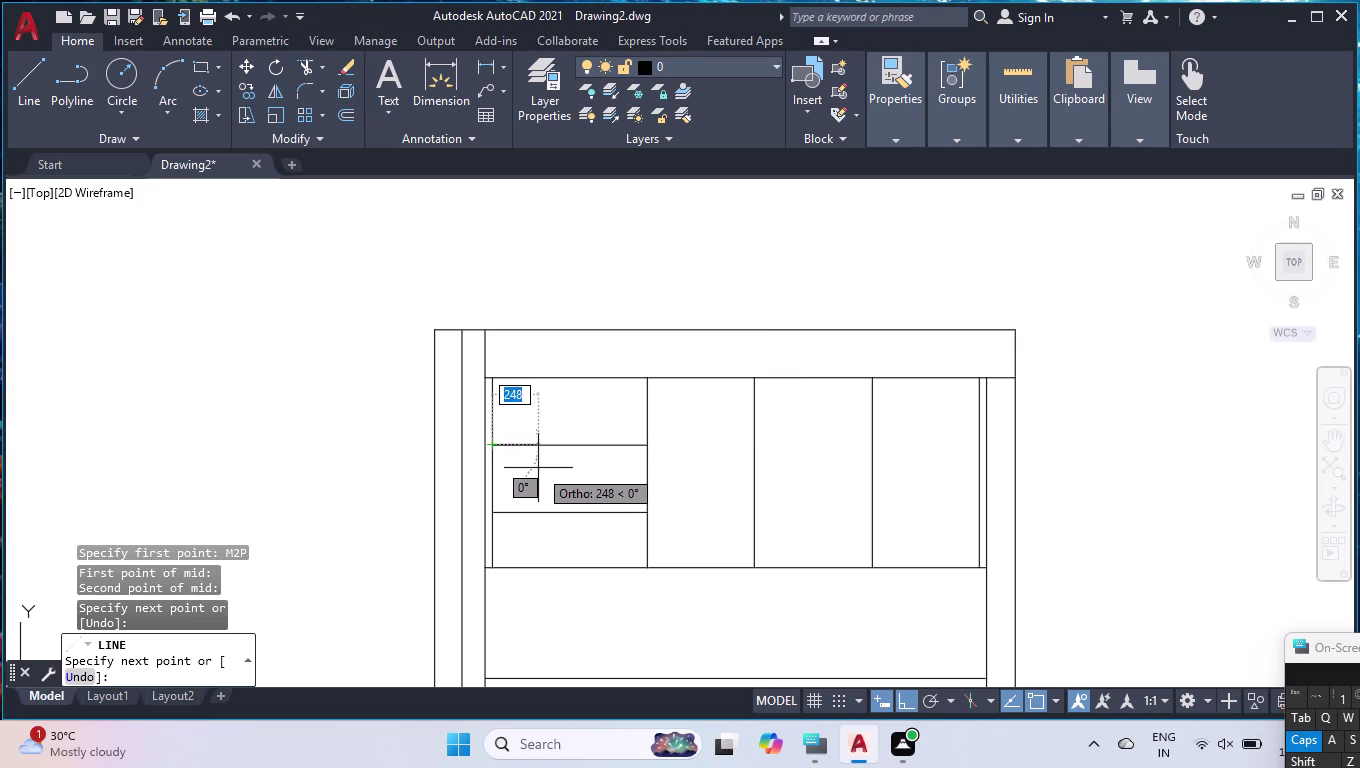
key(Return)
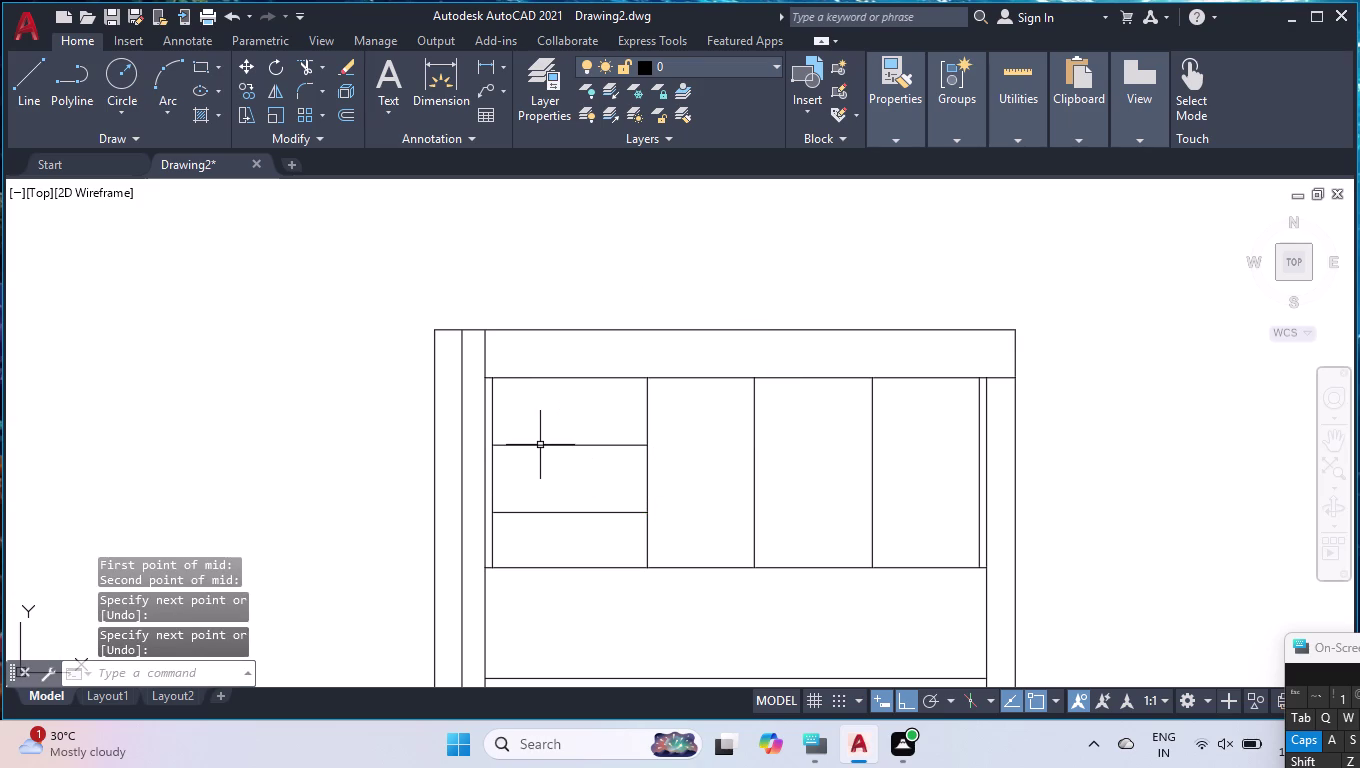
Begin offsetting the new halfway shelf line with a distance of 3.
click(539, 445)
text(O)
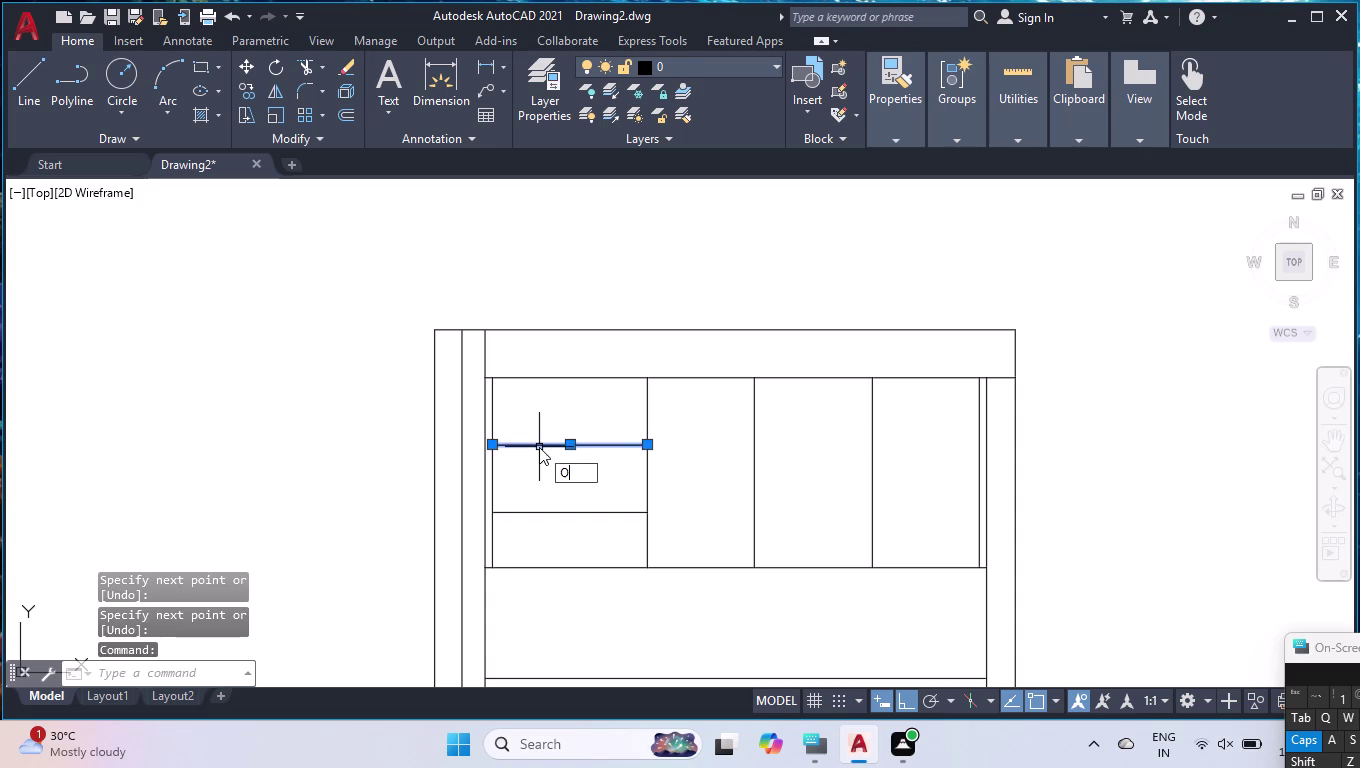
text(FF)
key(Return)
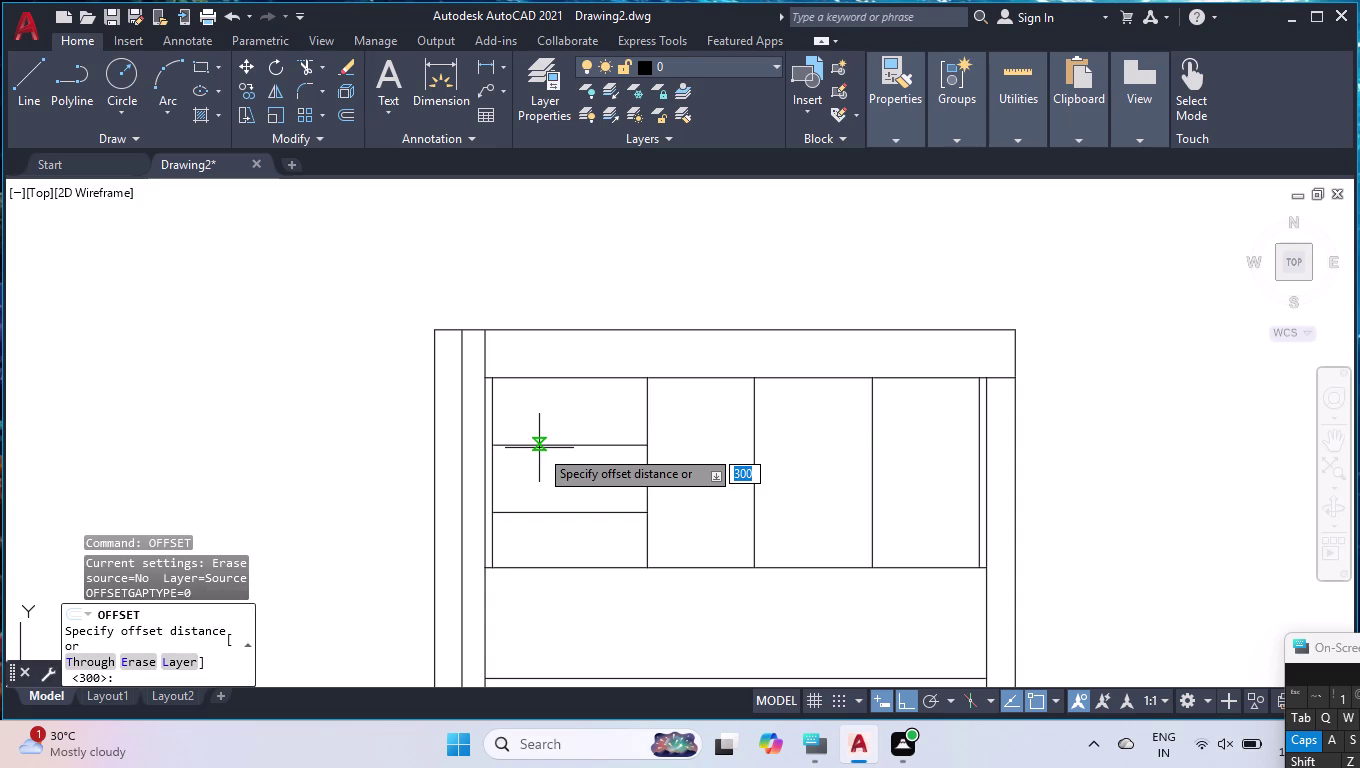
key(3)
key(Return)
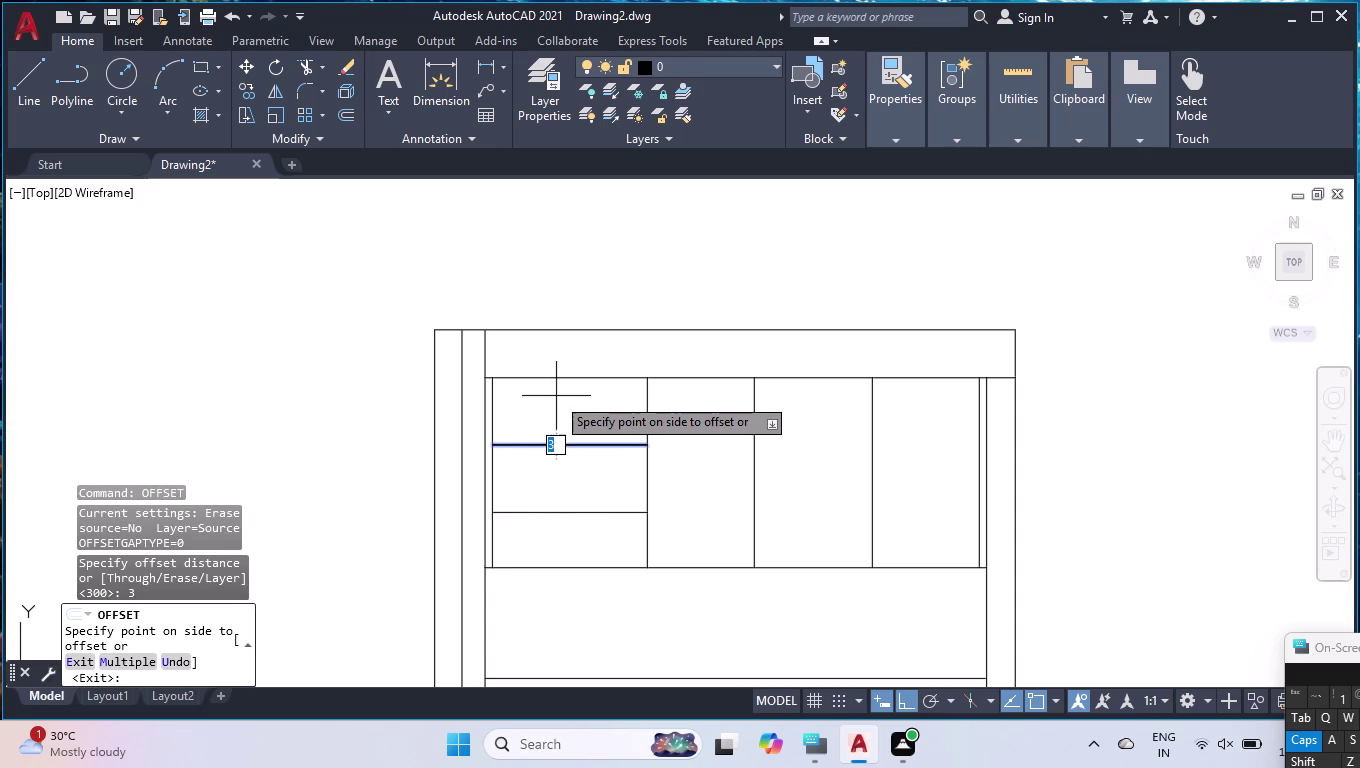
Create a parallel copy of the halfway shelf line to give it thickness.
scroll(up, 3)
scroll(up, 3)
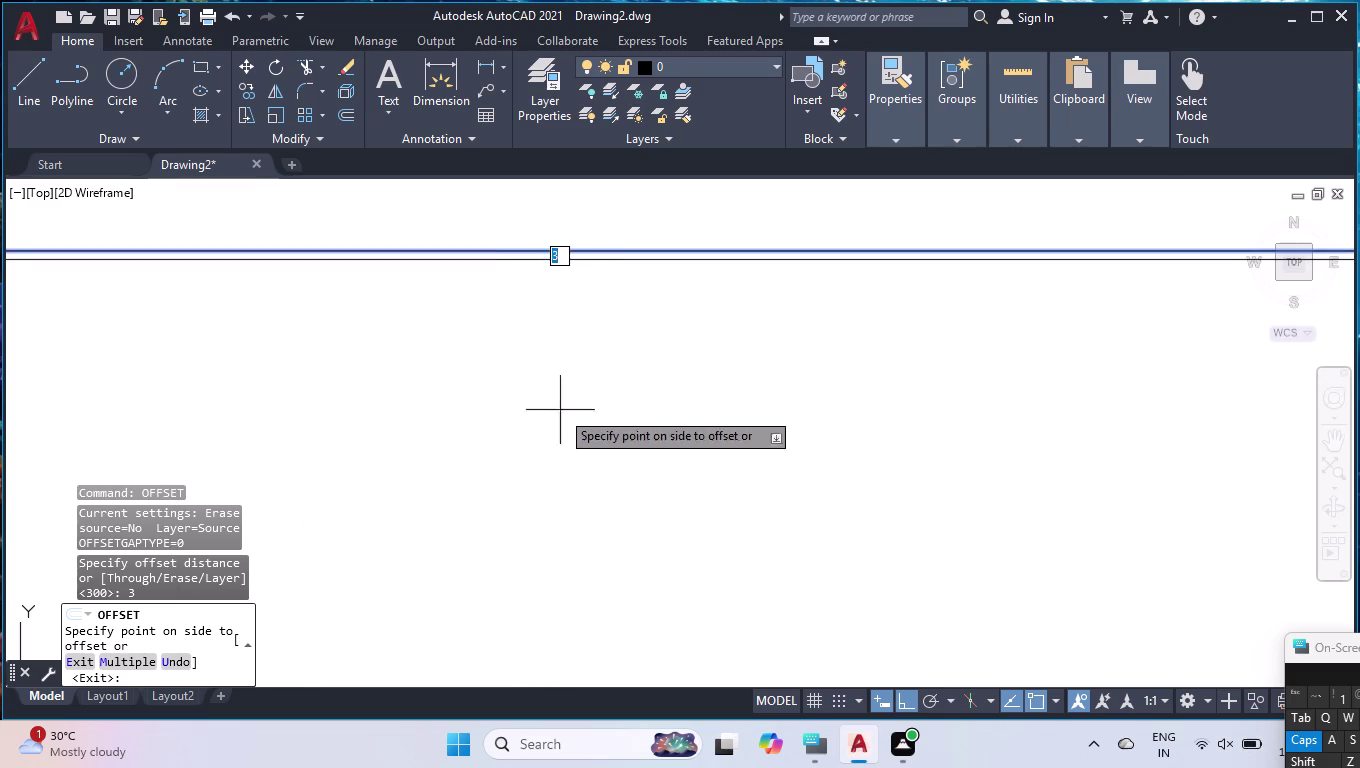
scroll(up, 3)
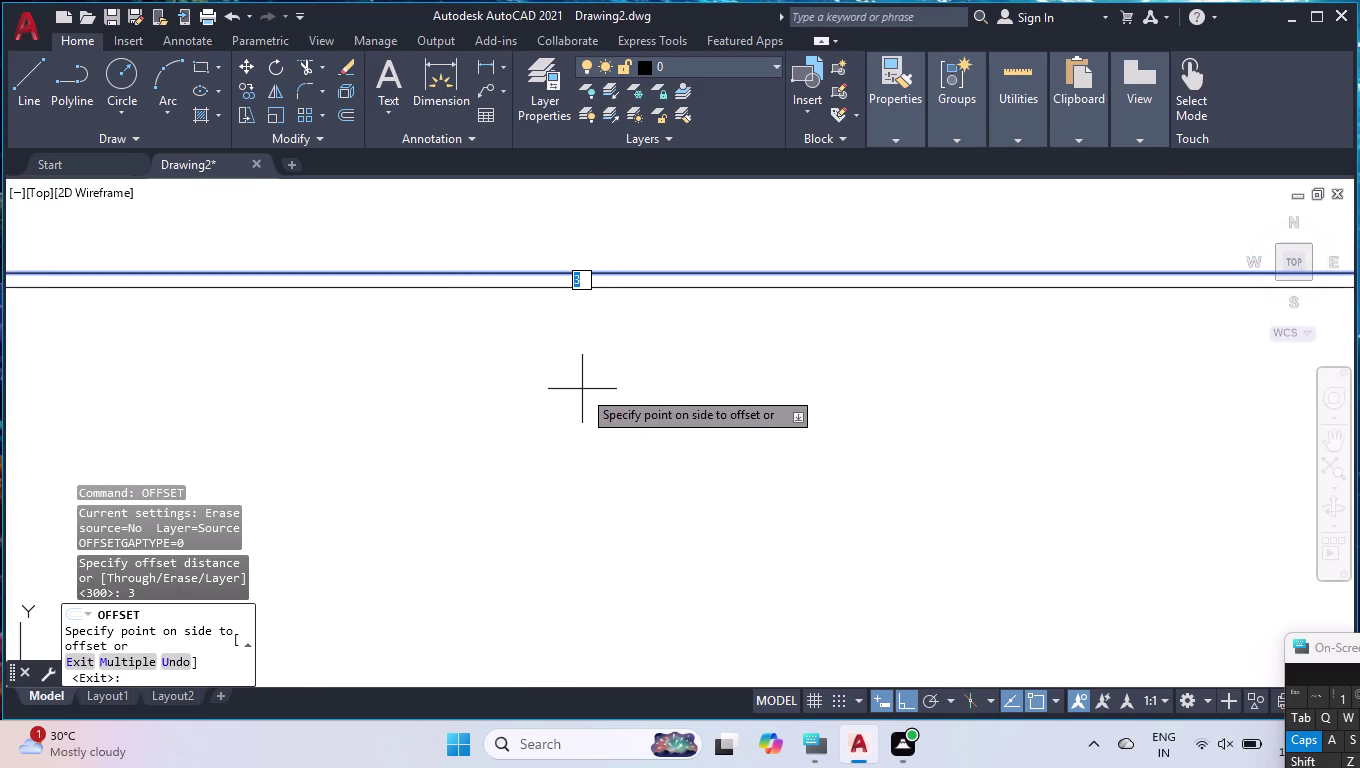
text(20)
key(Return)
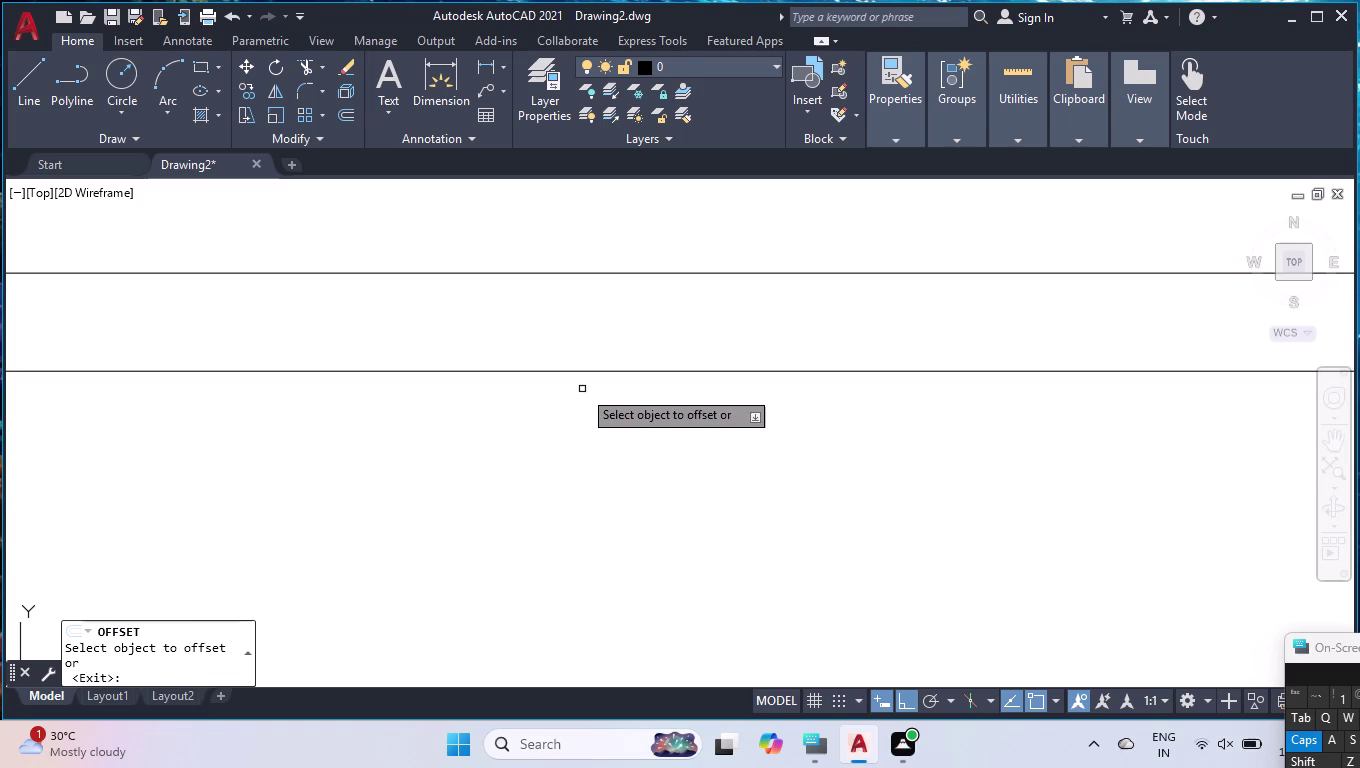
scroll(down, 3)
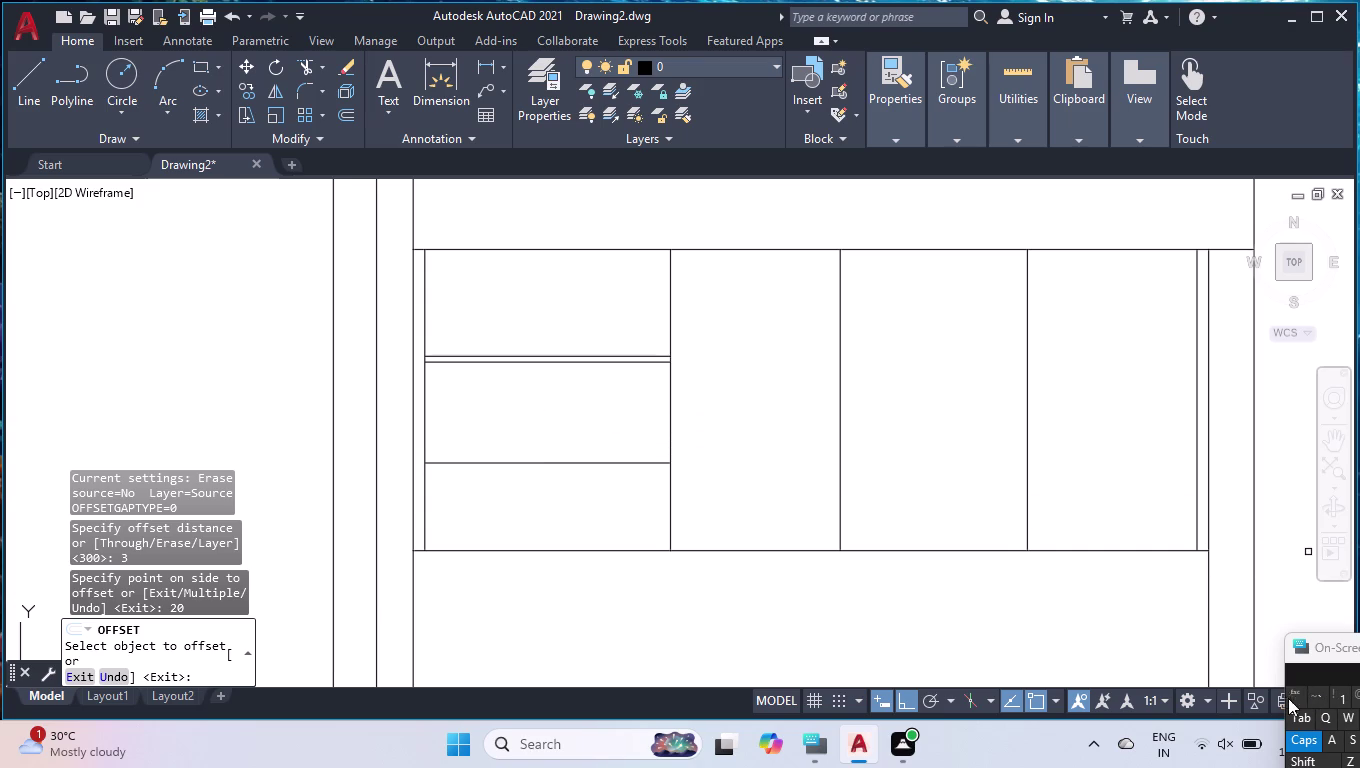
key(Escape)
text(EX)
key(Return)
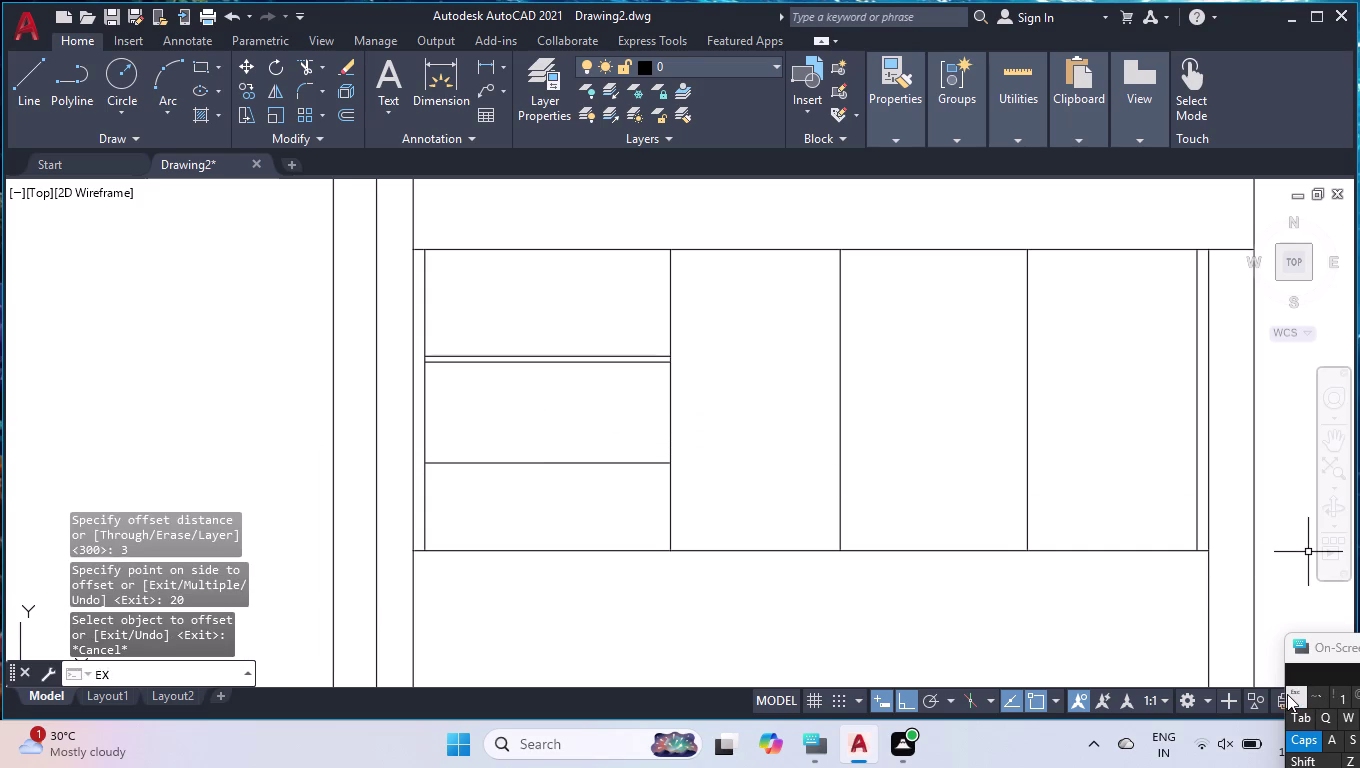
Extend the shelf line into the next compartment and offset a copy 20 above it.
click(652, 355)
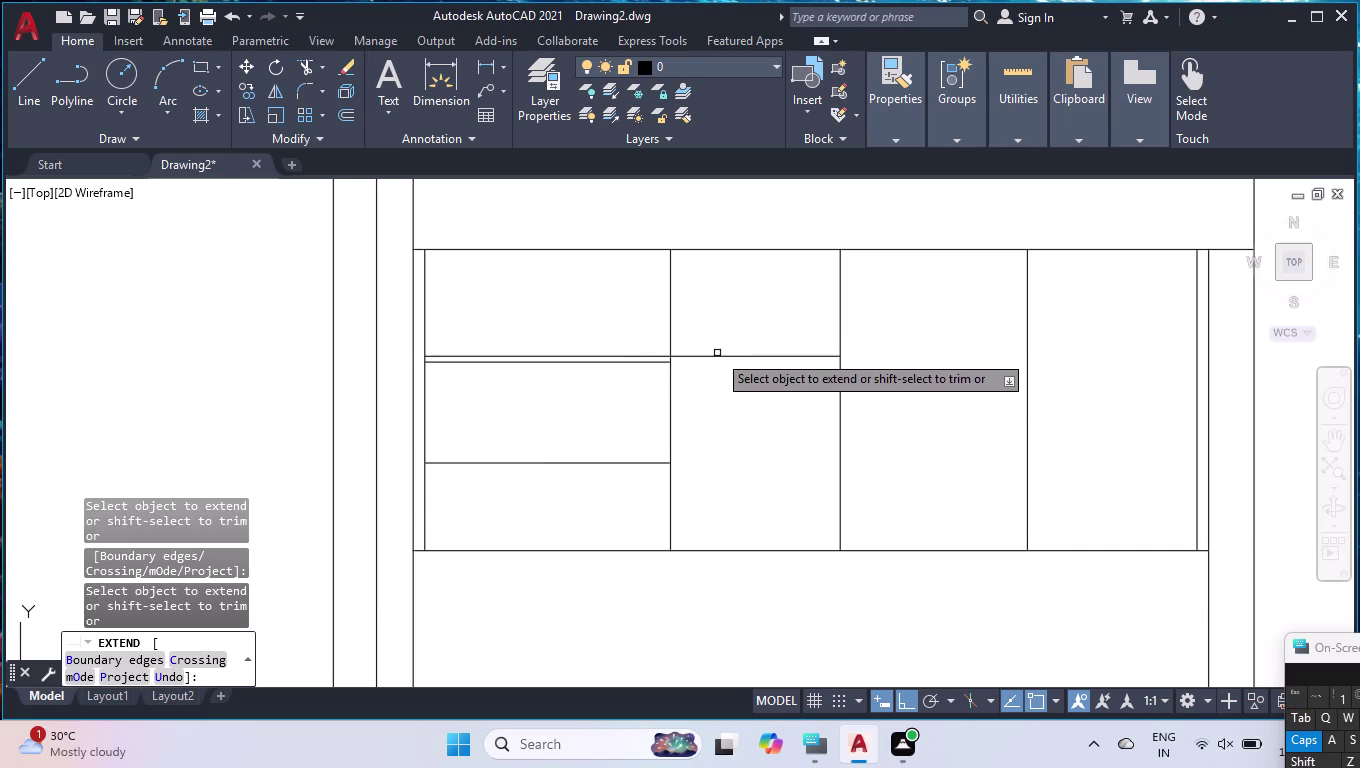
key(space)
text(O)
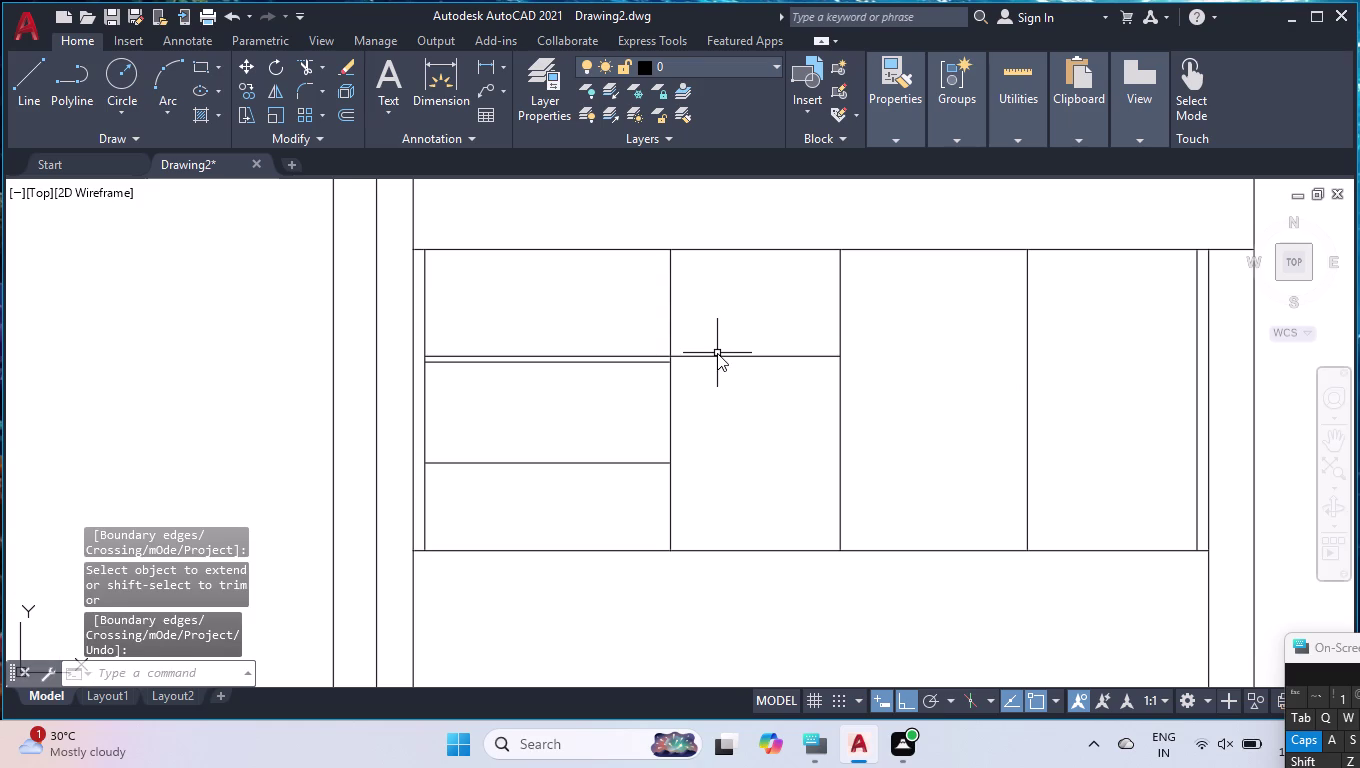
text(FF)
key(Return)
key(2)
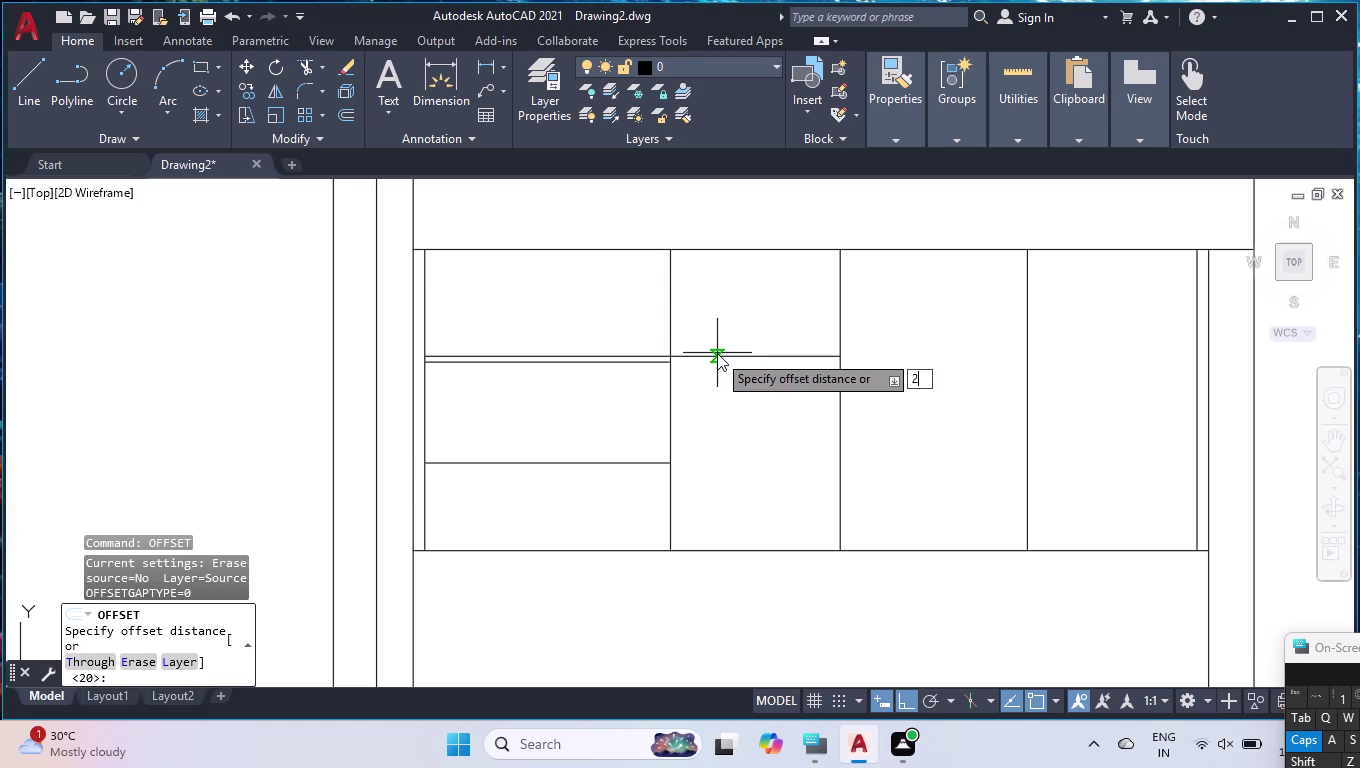
key(0)
key(Return)
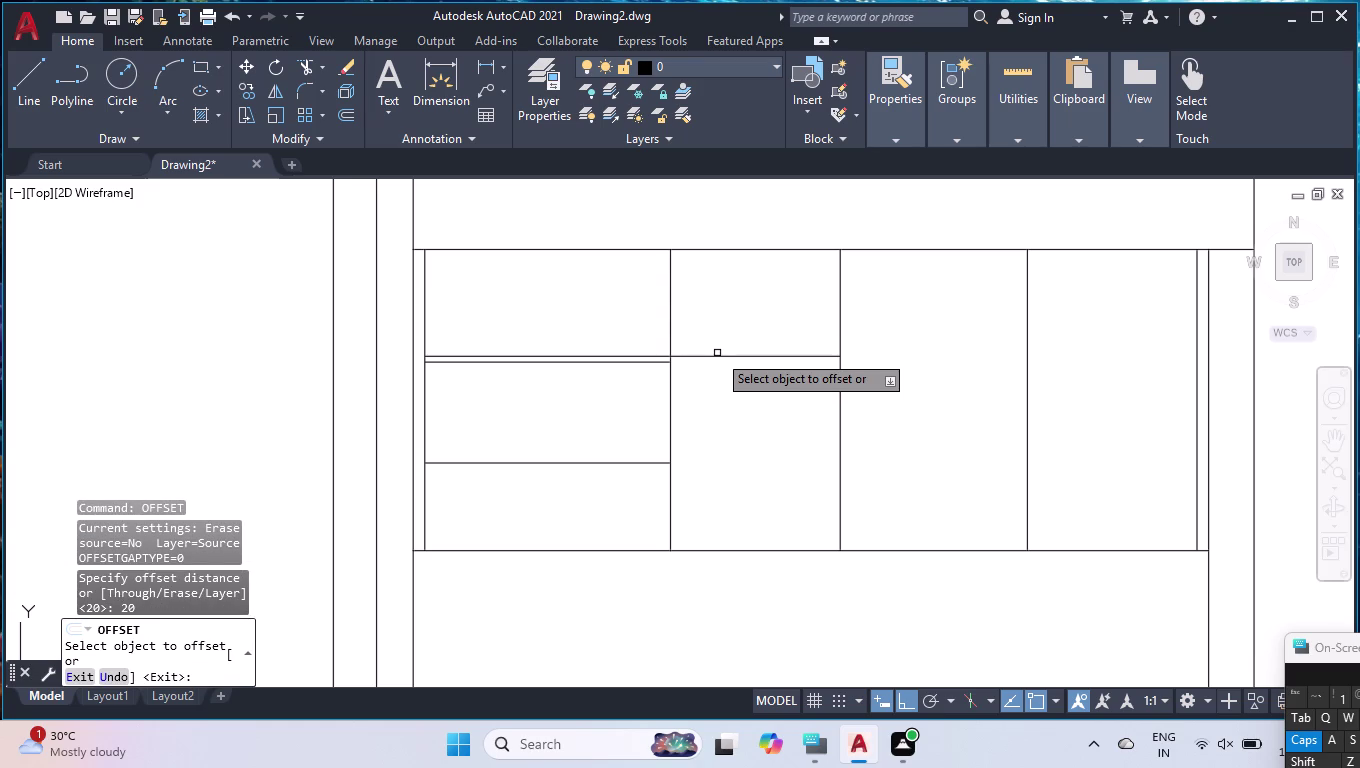
click(717, 357)
click(739, 310)
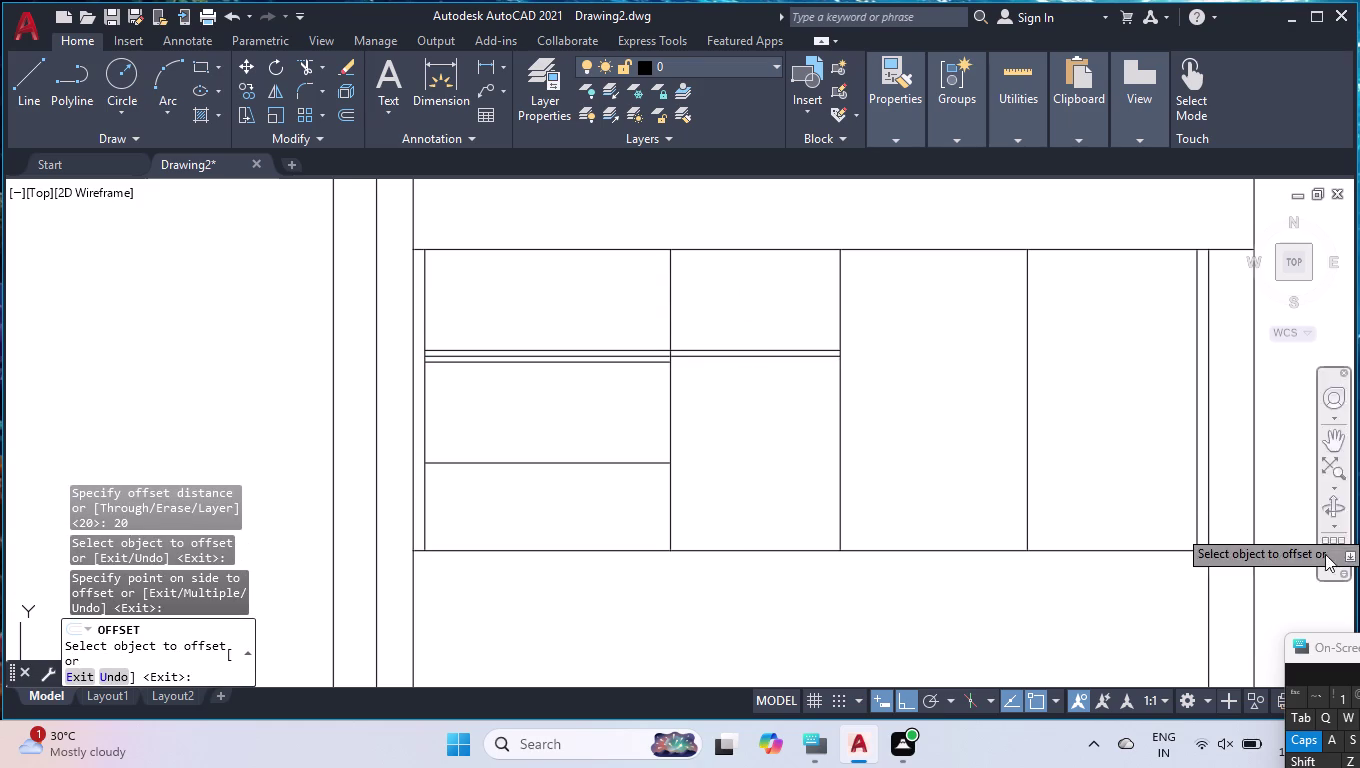
key(Escape)
Trim the crossed shelf line pieces at the compartment wall with a fence.
text(TR)
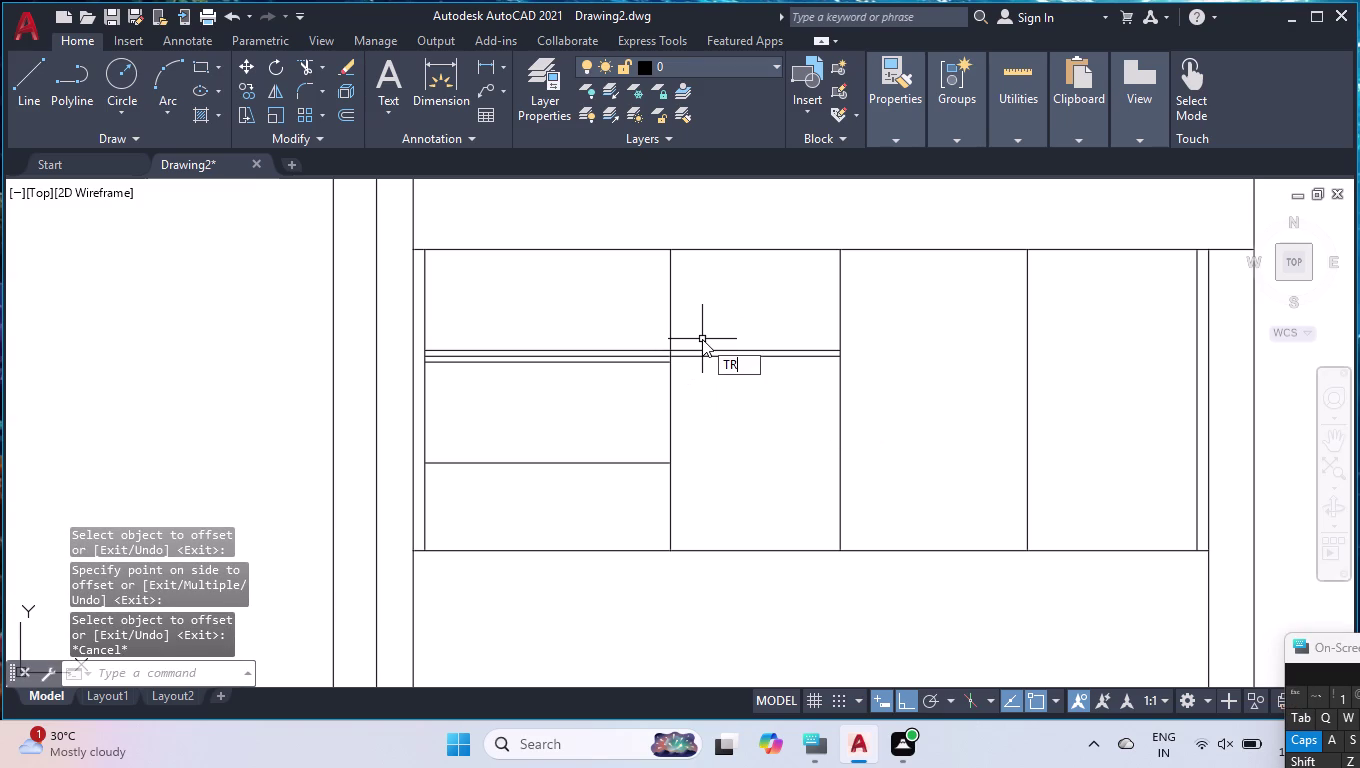
key(Return)
click(493, 346)
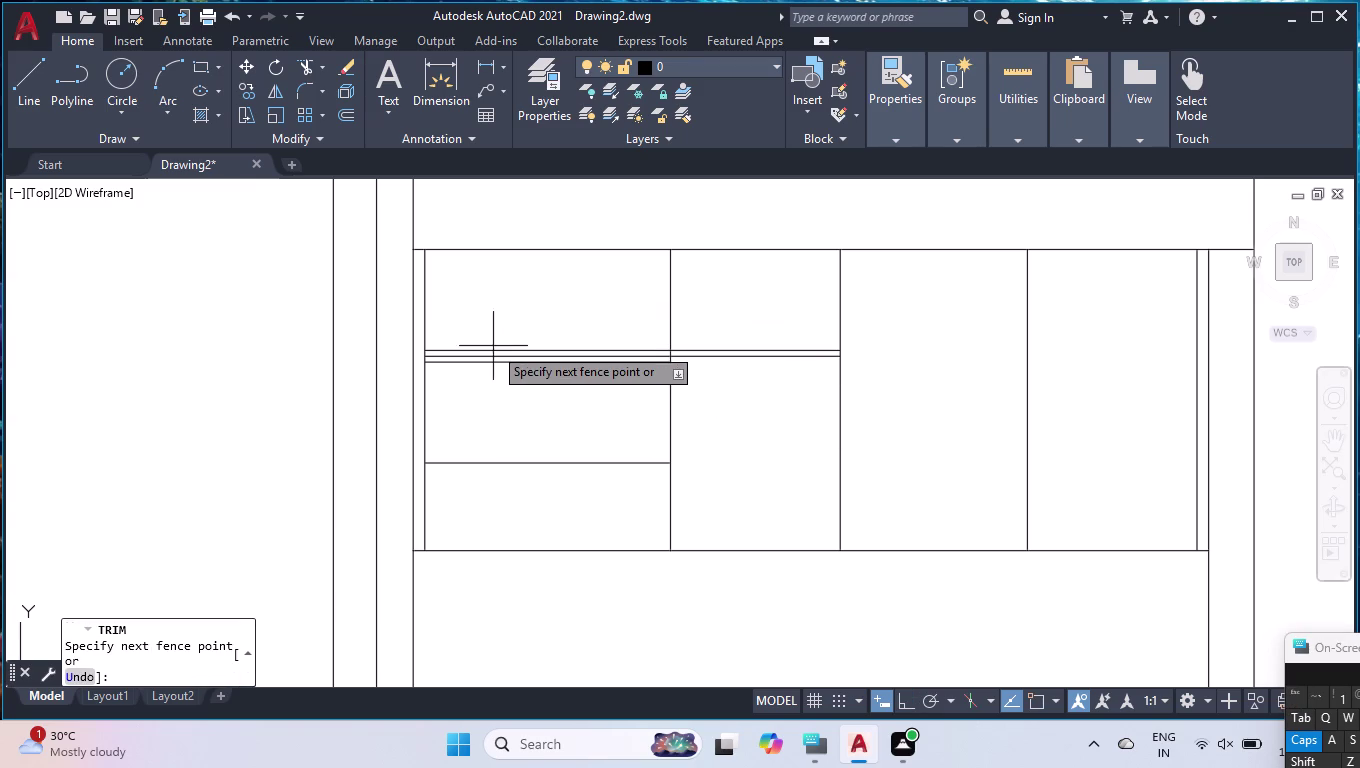
click(491, 351)
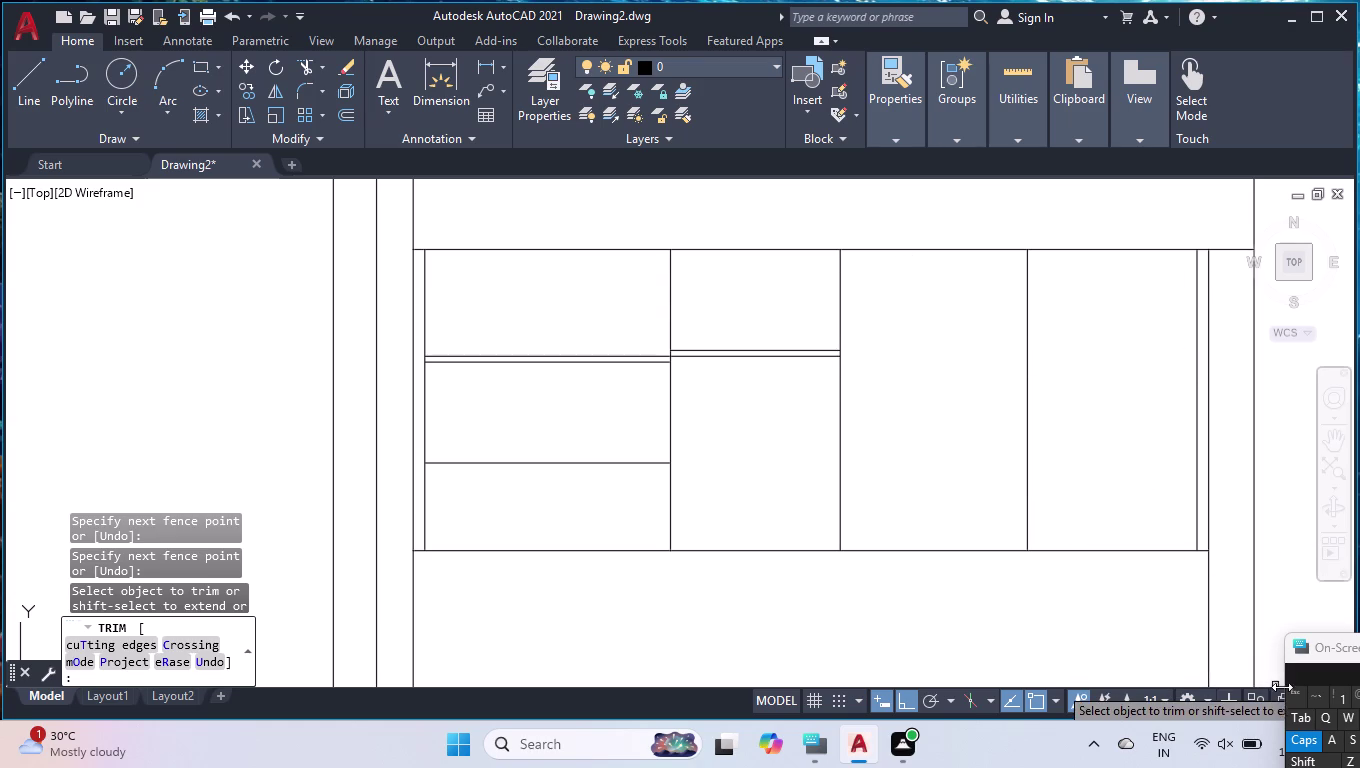
Select and erase the duplicate shelf line in the middle upper compartment.
key(Escape)
click(779, 325)
click(770, 379)
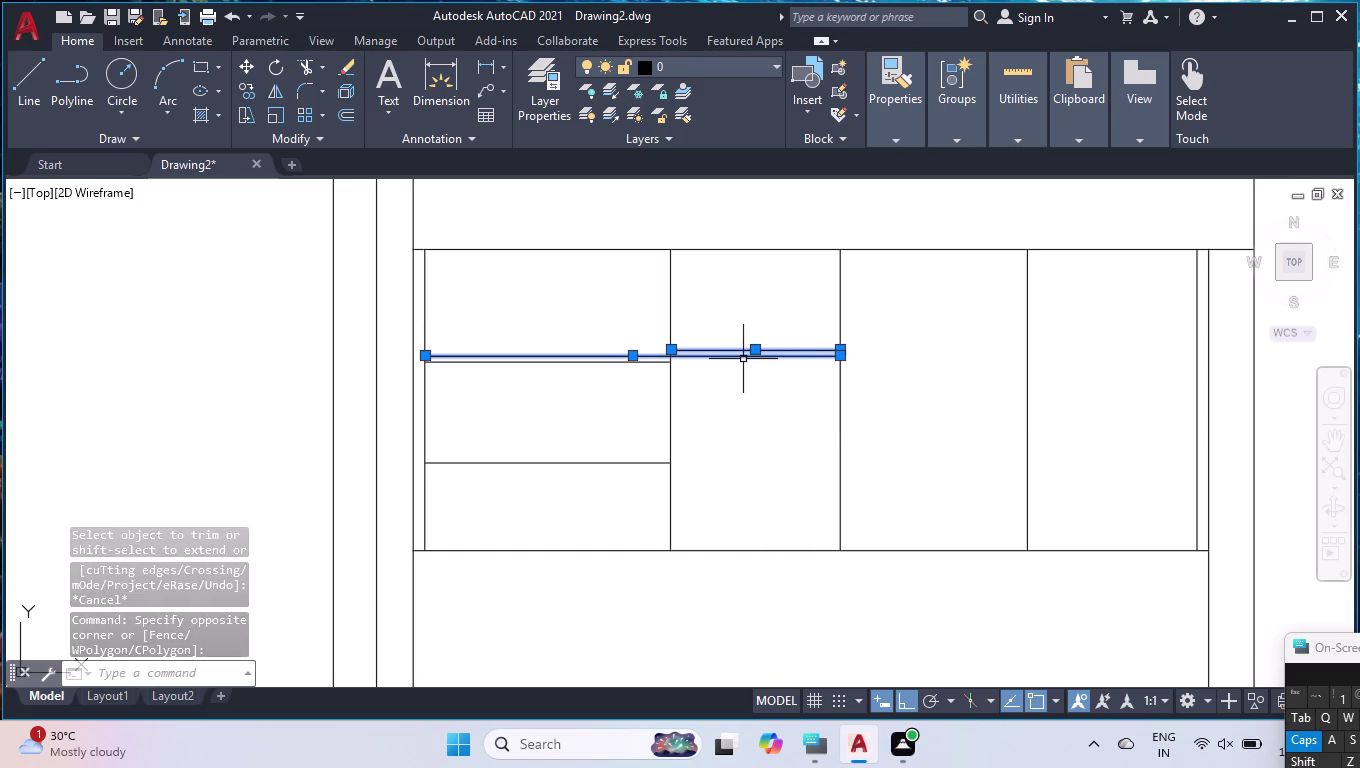
click(732, 357)
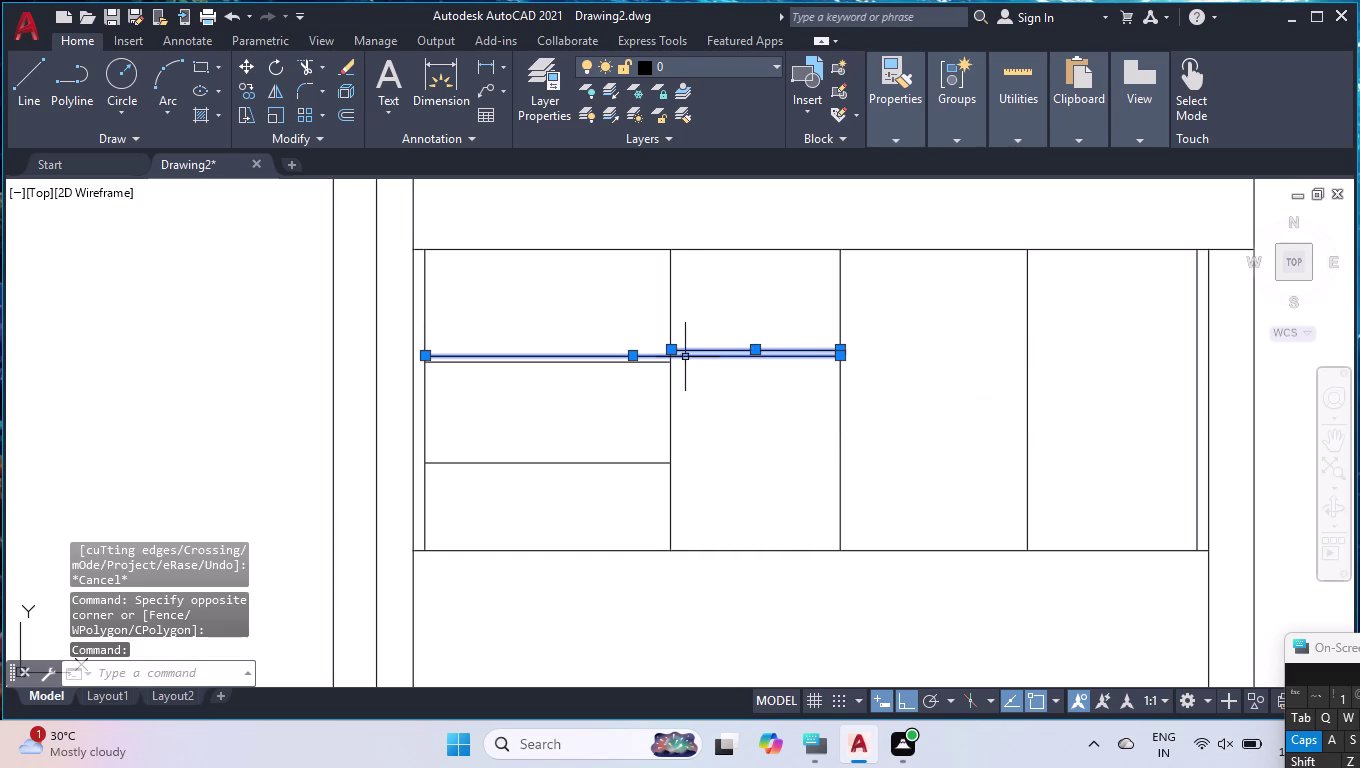
scroll(up, 3)
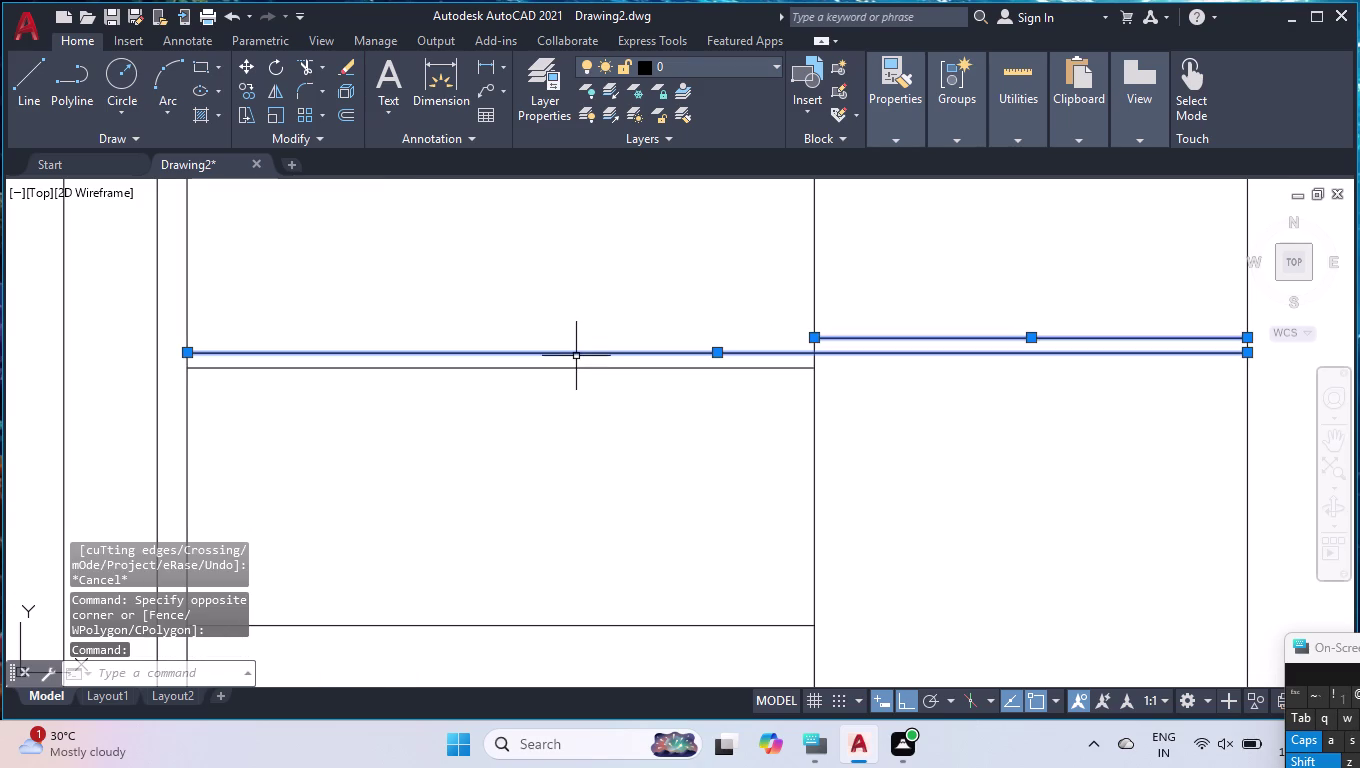
click(576, 354)
click(578, 349)
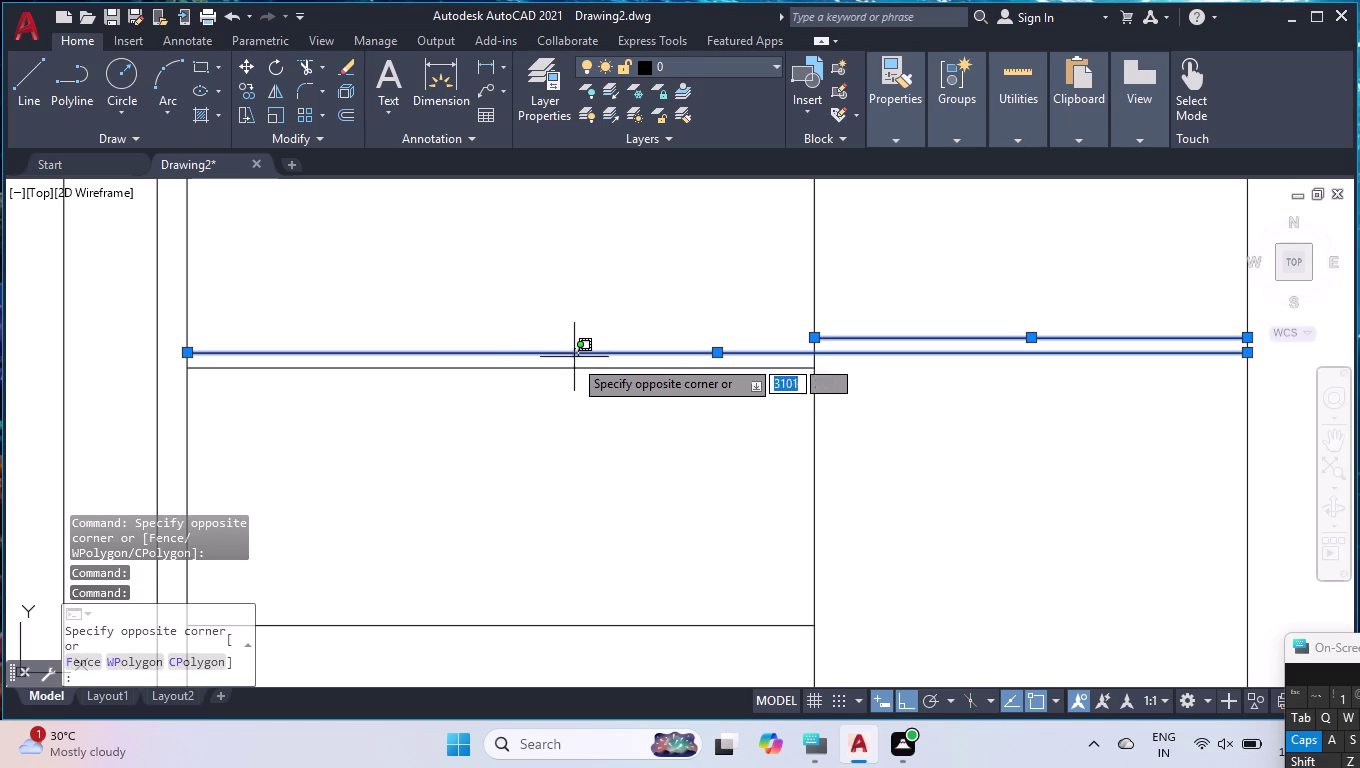
click(572, 361)
scroll(down, 3)
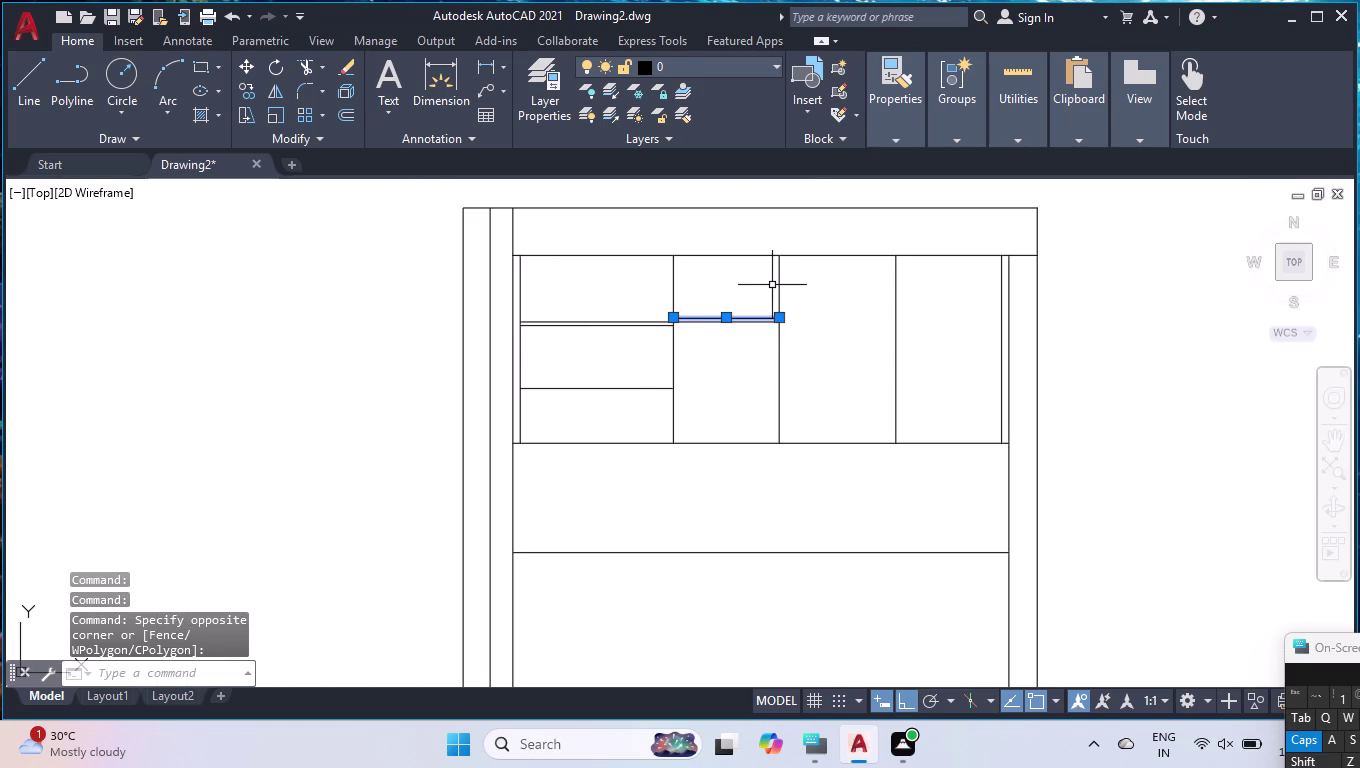
key(Delete)
Clear the mistyped OFF command from the command line.
text(OFF)
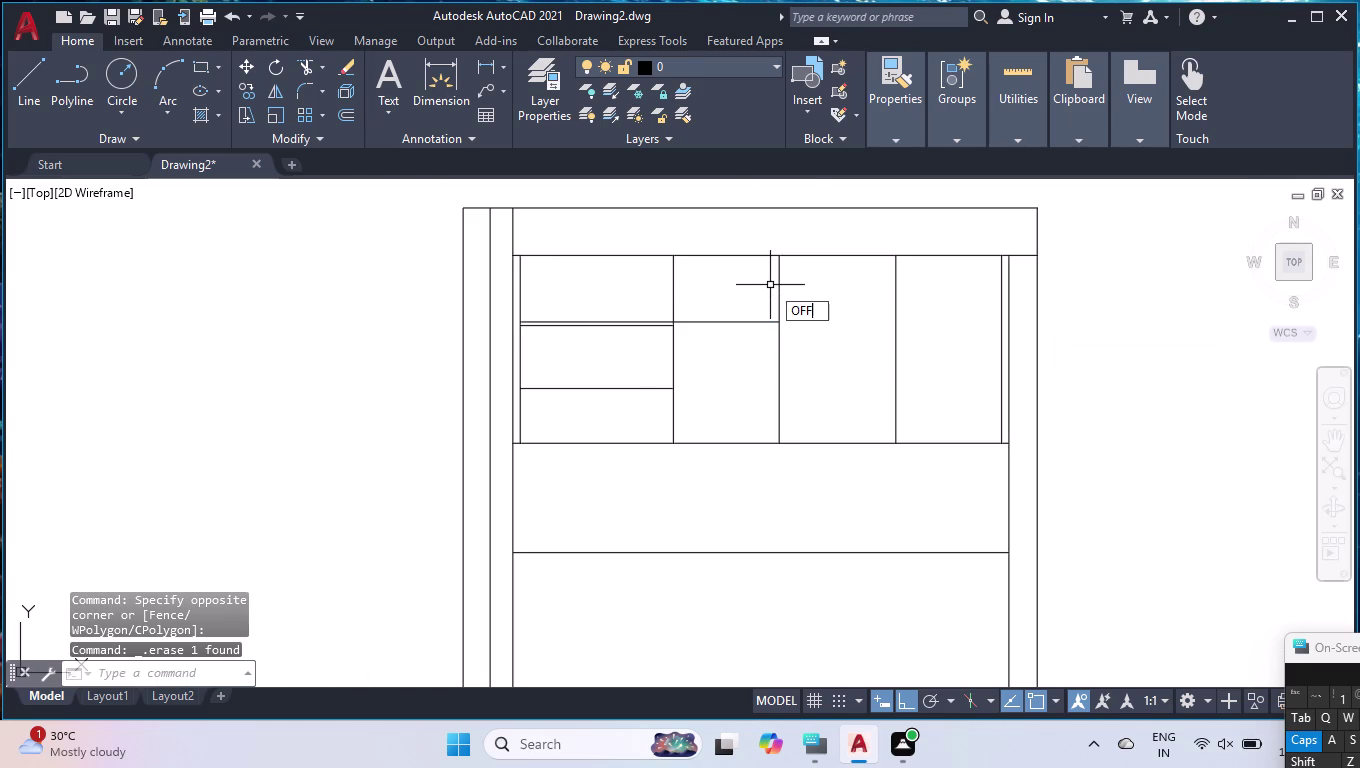
key(BackSpace)
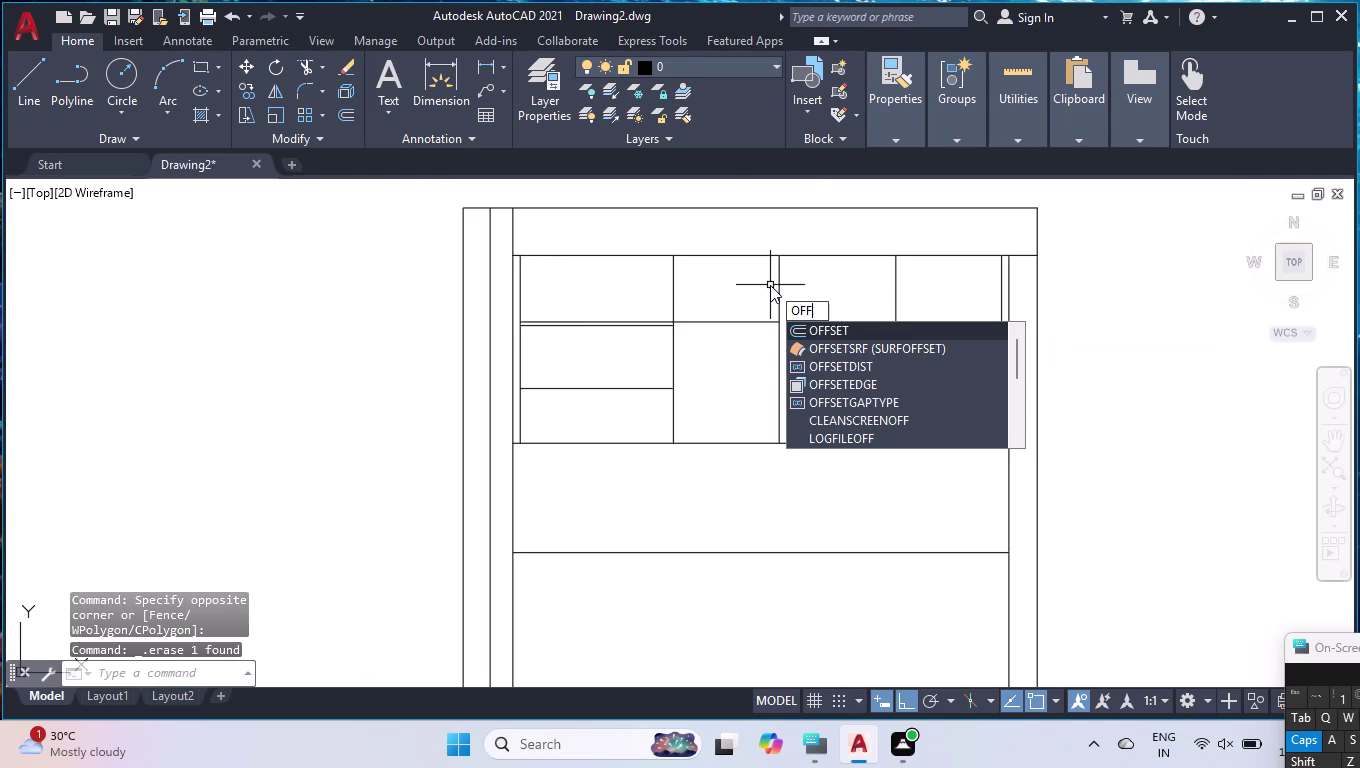
key(BackSpace)
key(BackSpace)
key(BackSpace)
key(BackSpace)
Break the compartments' top edge at the middle compartment's right and left sides.
text(BR)
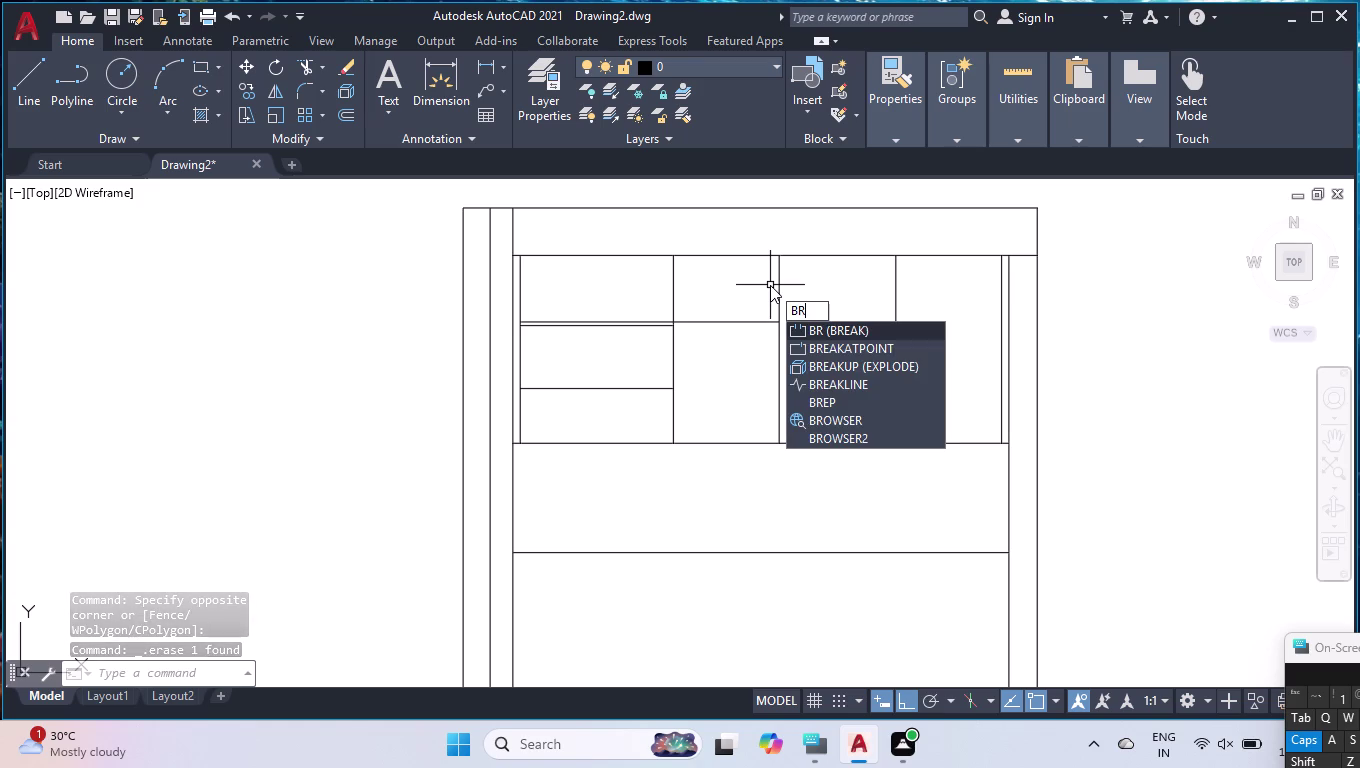
key(Down)
key(Return)
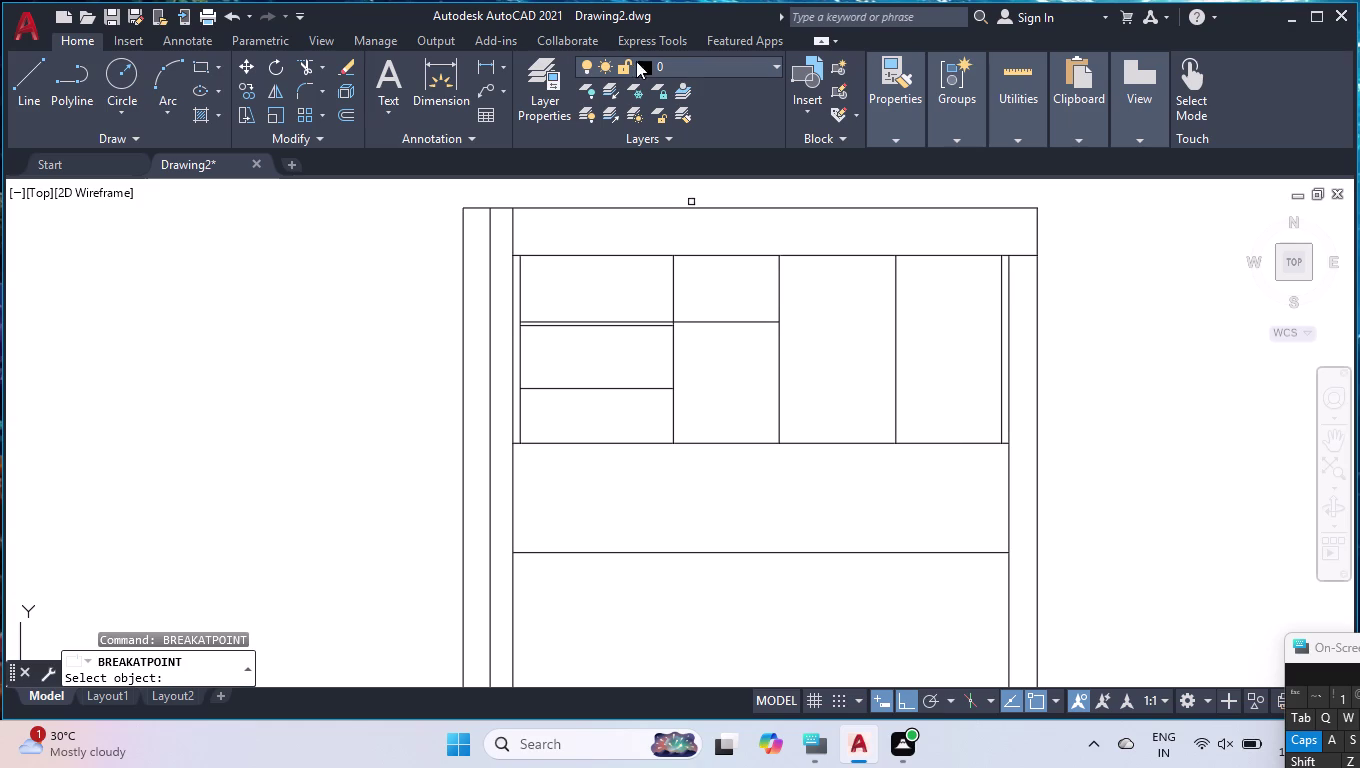
click(739, 255)
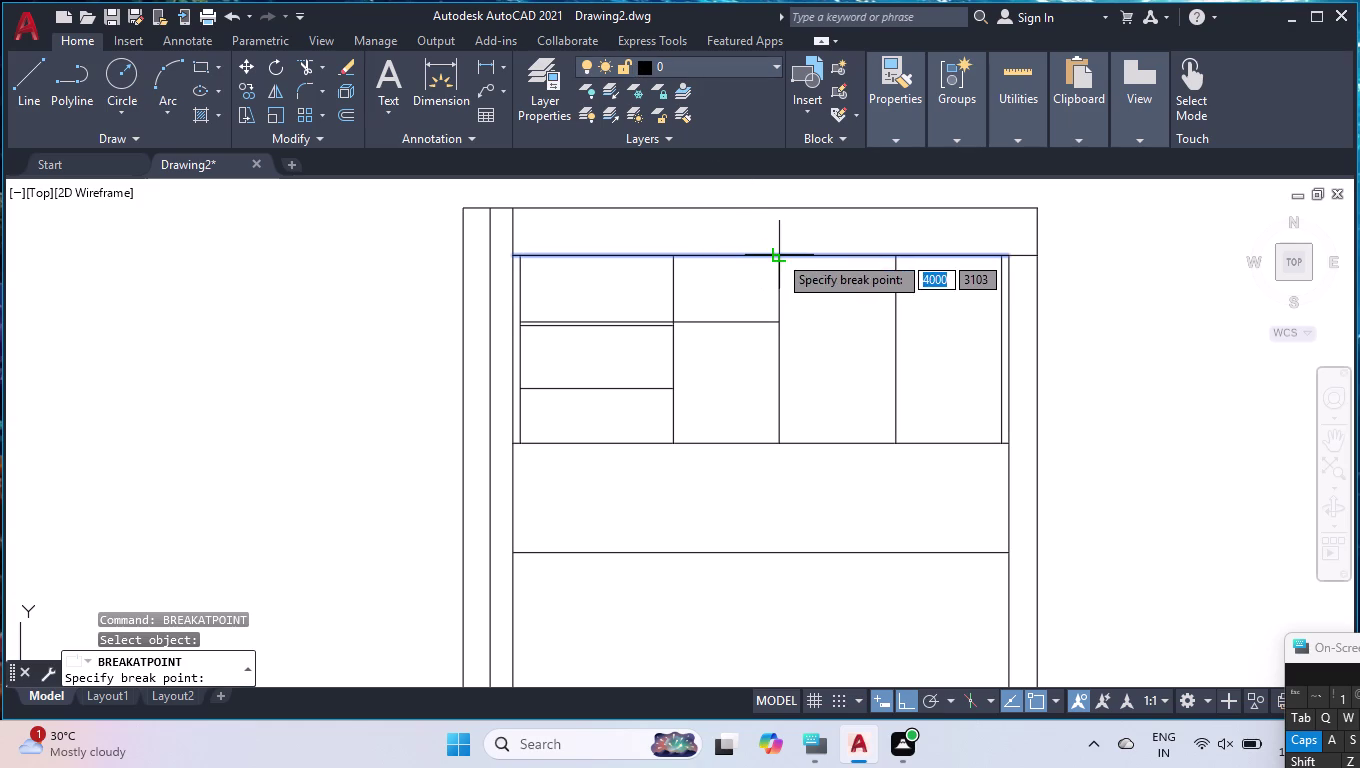
click(778, 254)
key(space)
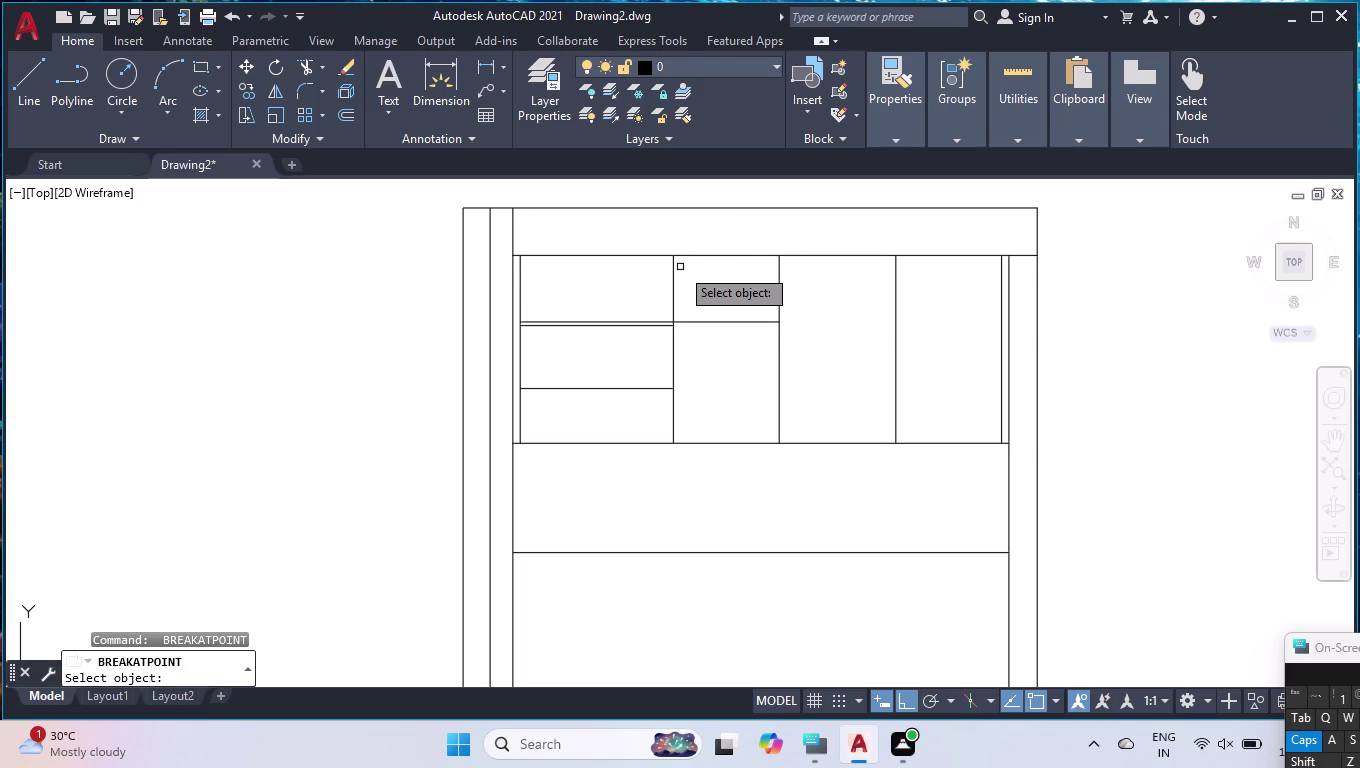
click(686, 253)
click(670, 256)
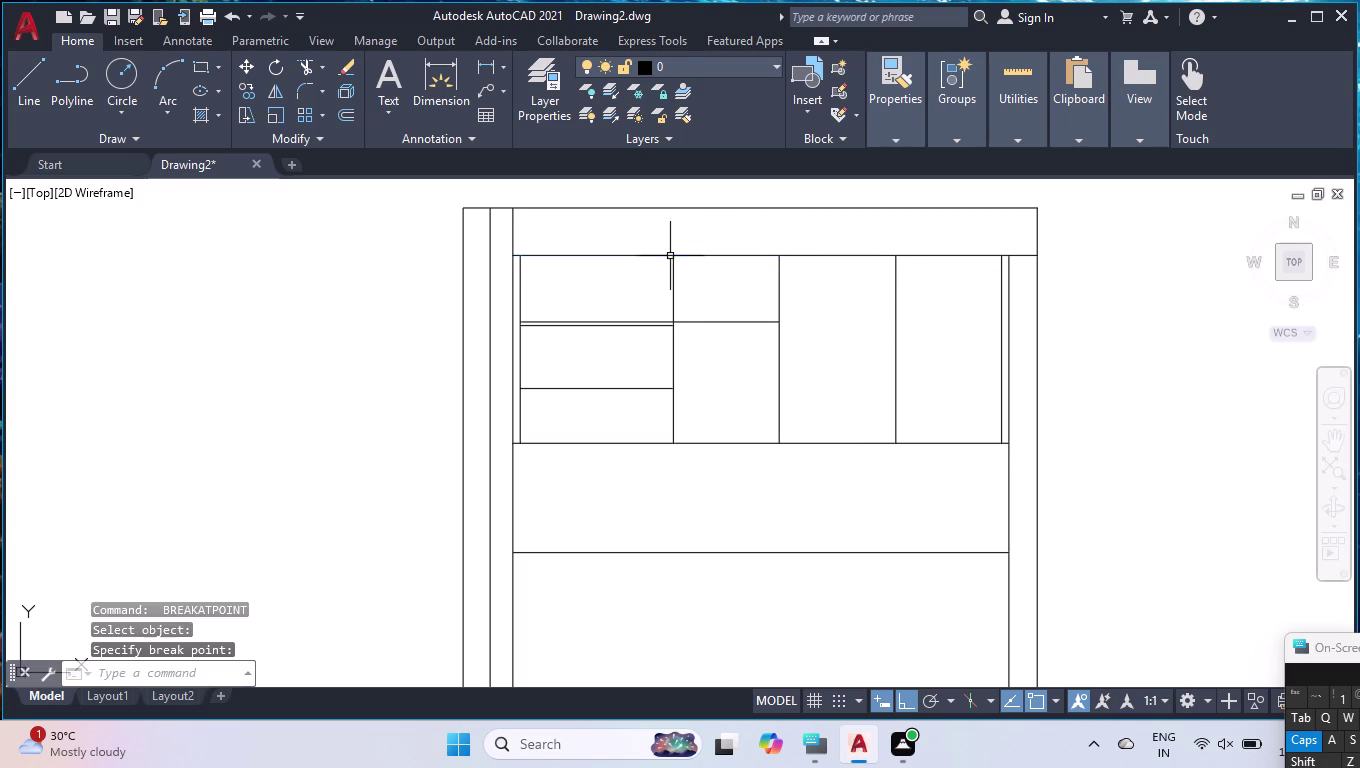
Trim away the shelf inside the middle upper compartment.
text(TR)
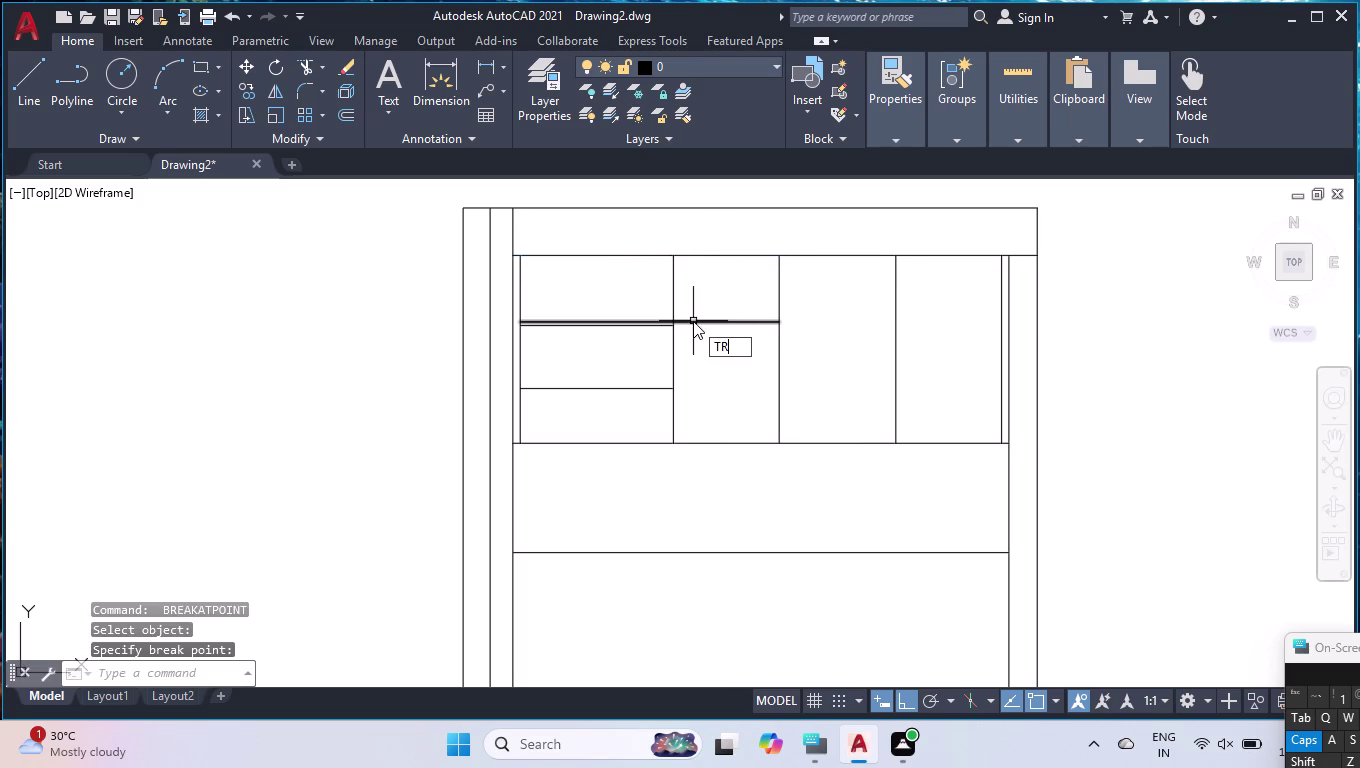
key(Return)
click(690, 322)
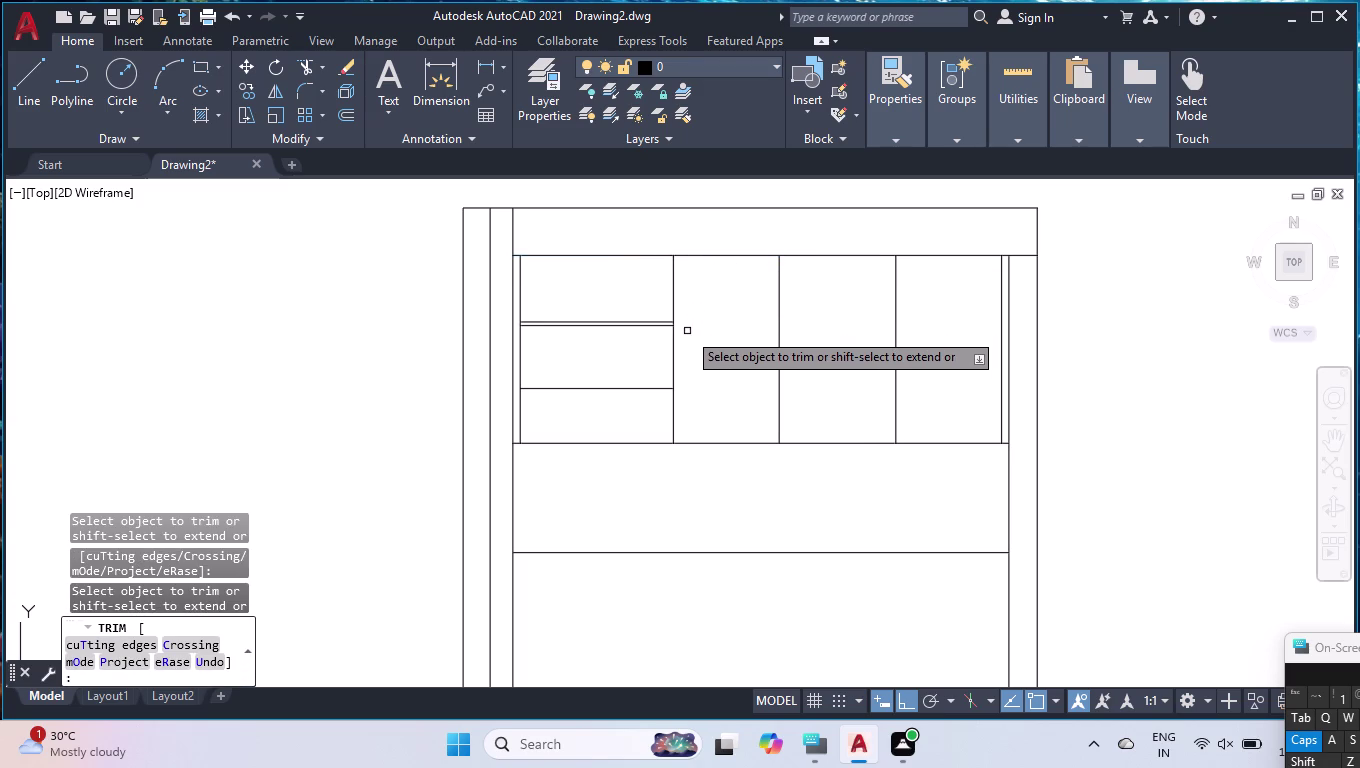
key(Delete)
key(Return)
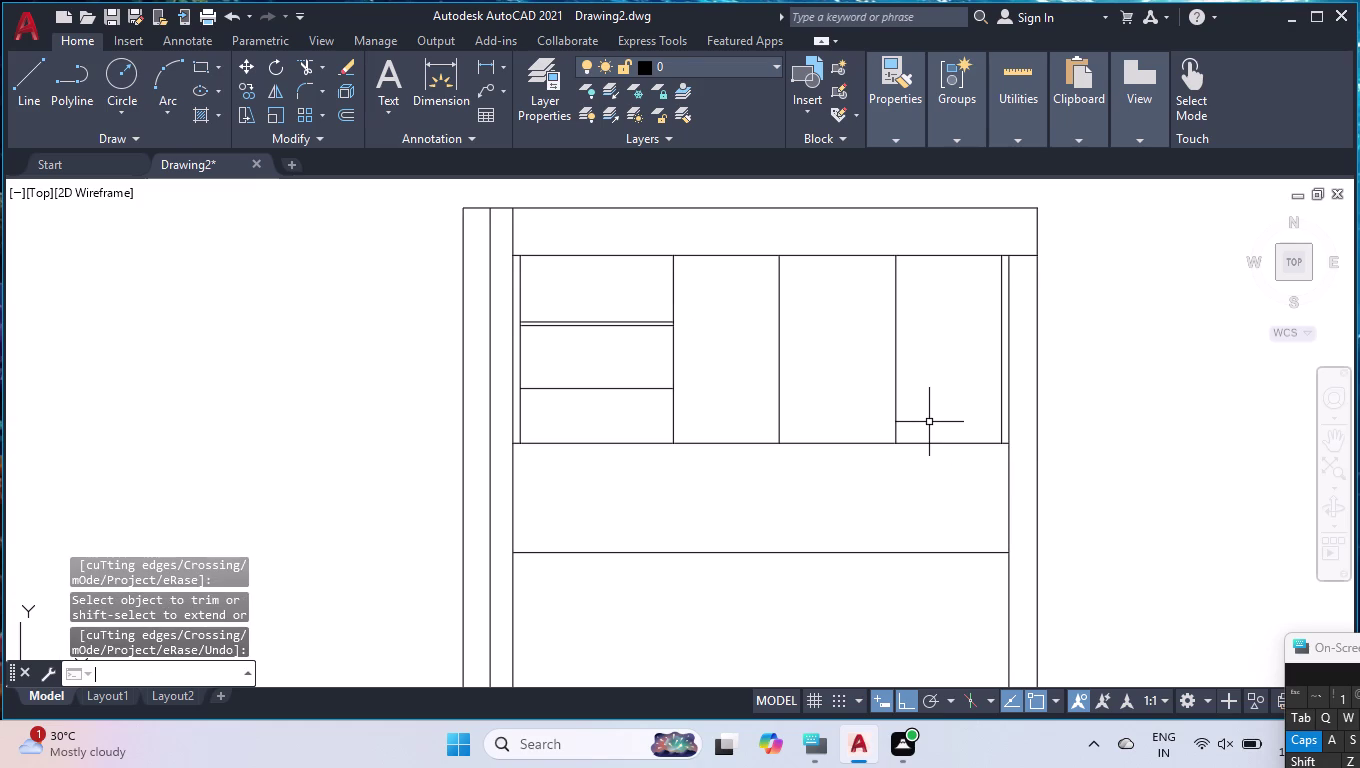
Offset the middle compartment's top edge downward twice by 310 as trial shelves.
text(OFF)
key(Return)
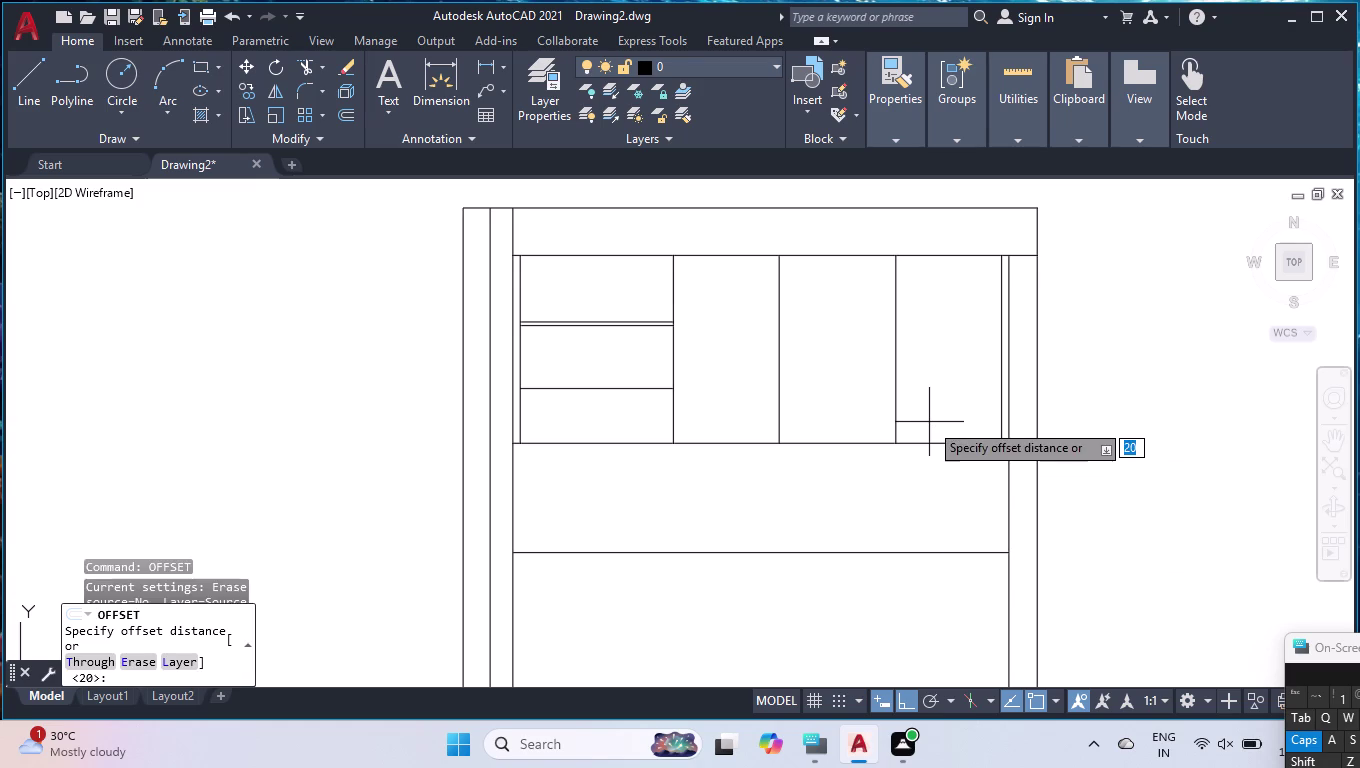
text(310)
key(Return)
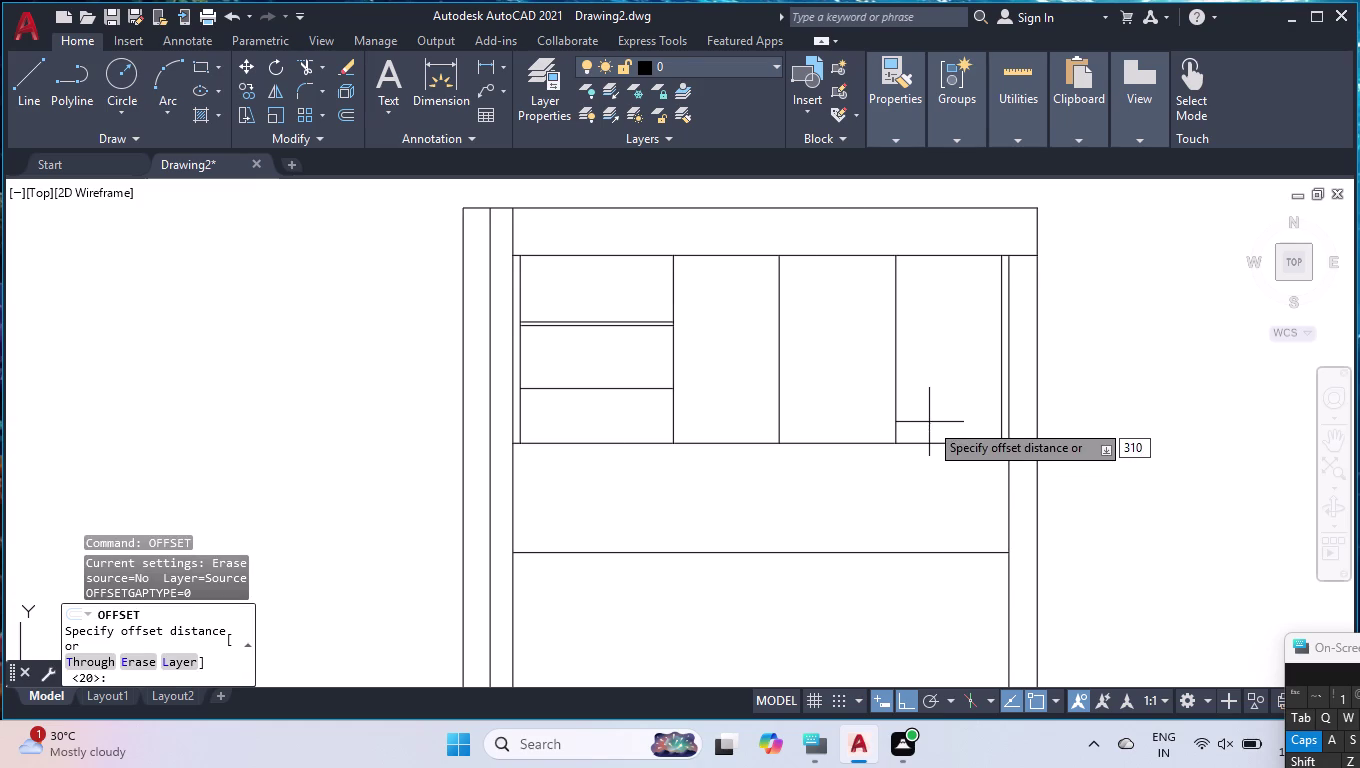
click(743, 254)
click(746, 348)
click(730, 313)
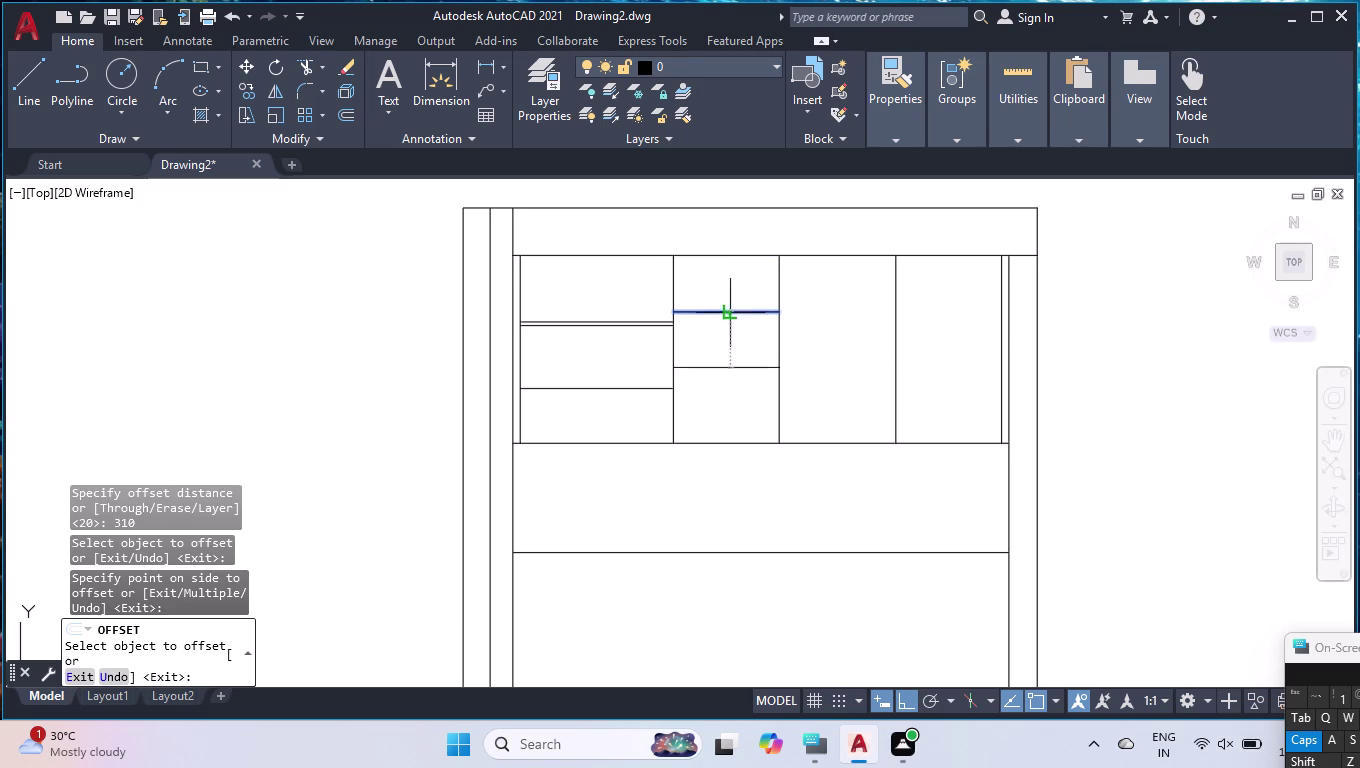
click(700, 385)
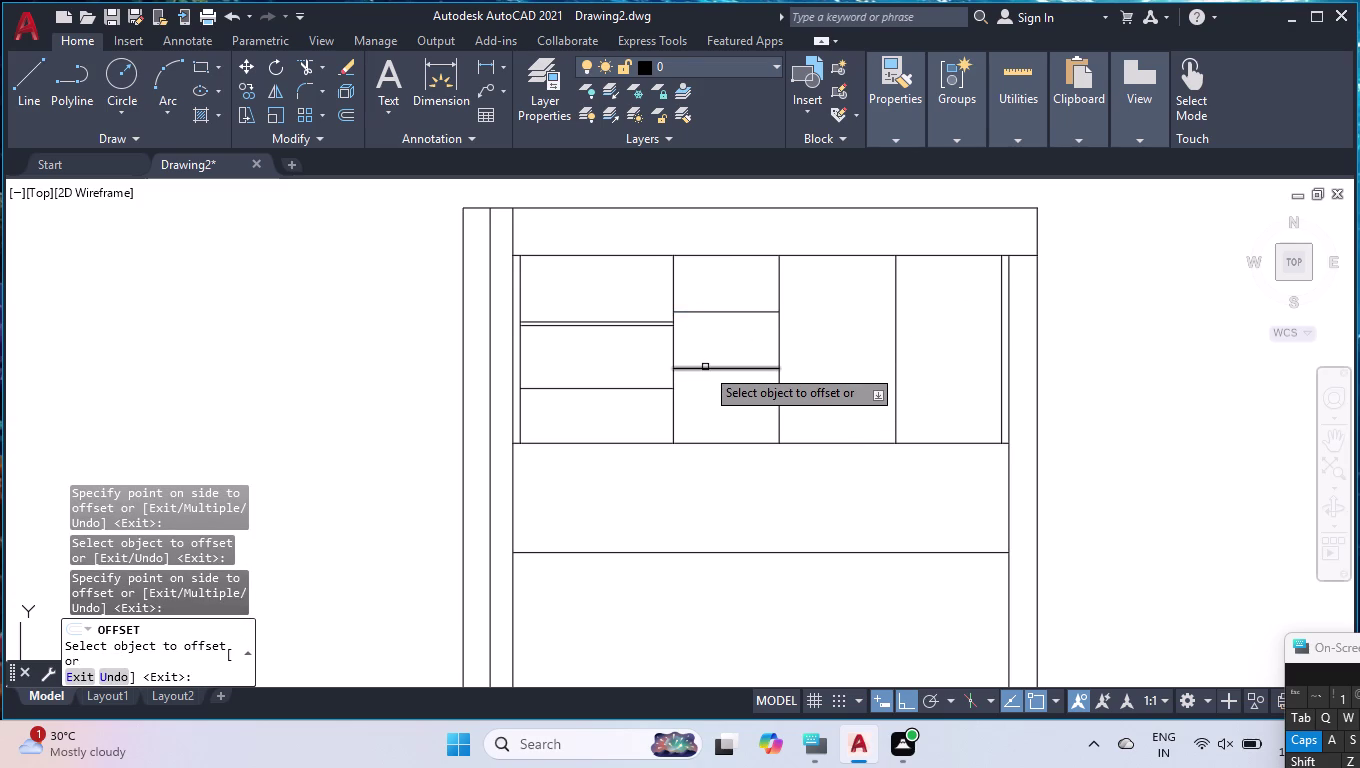
click(705, 367)
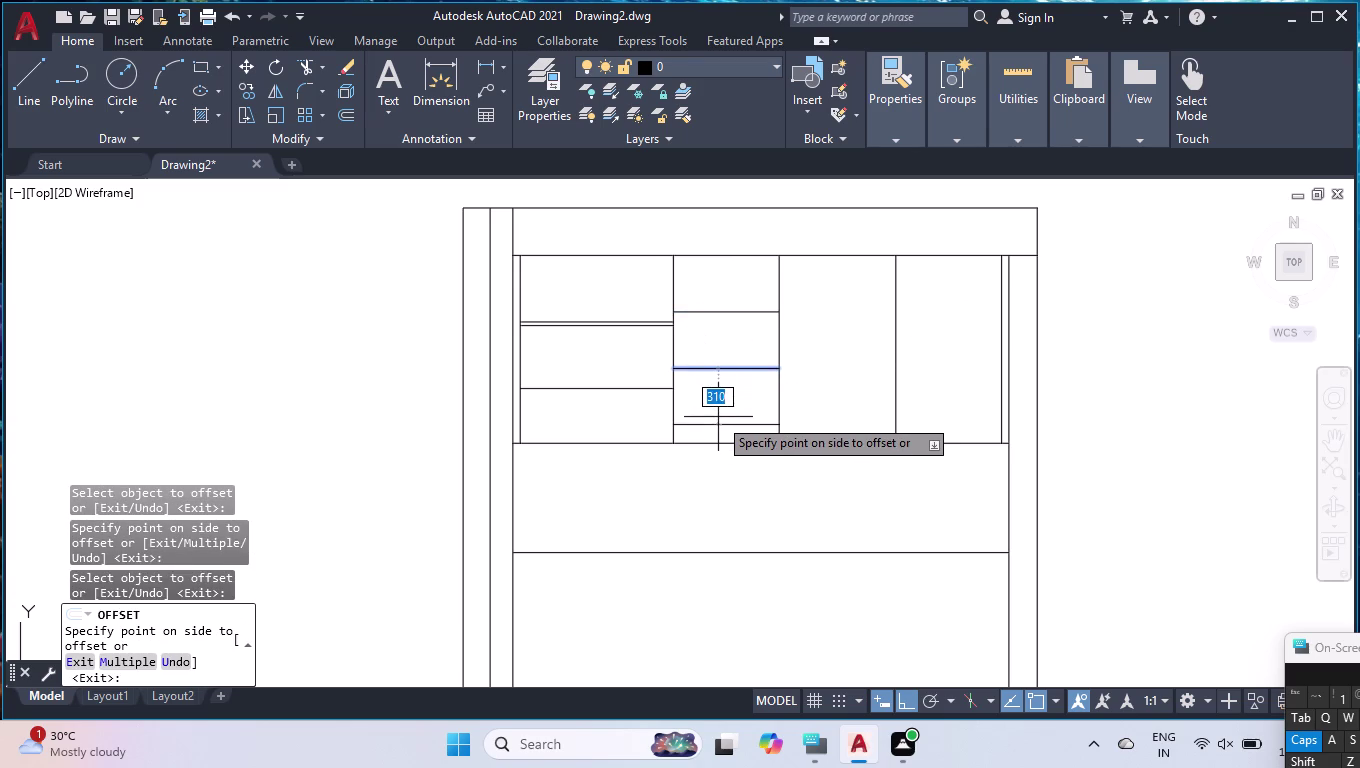
key(Escape)
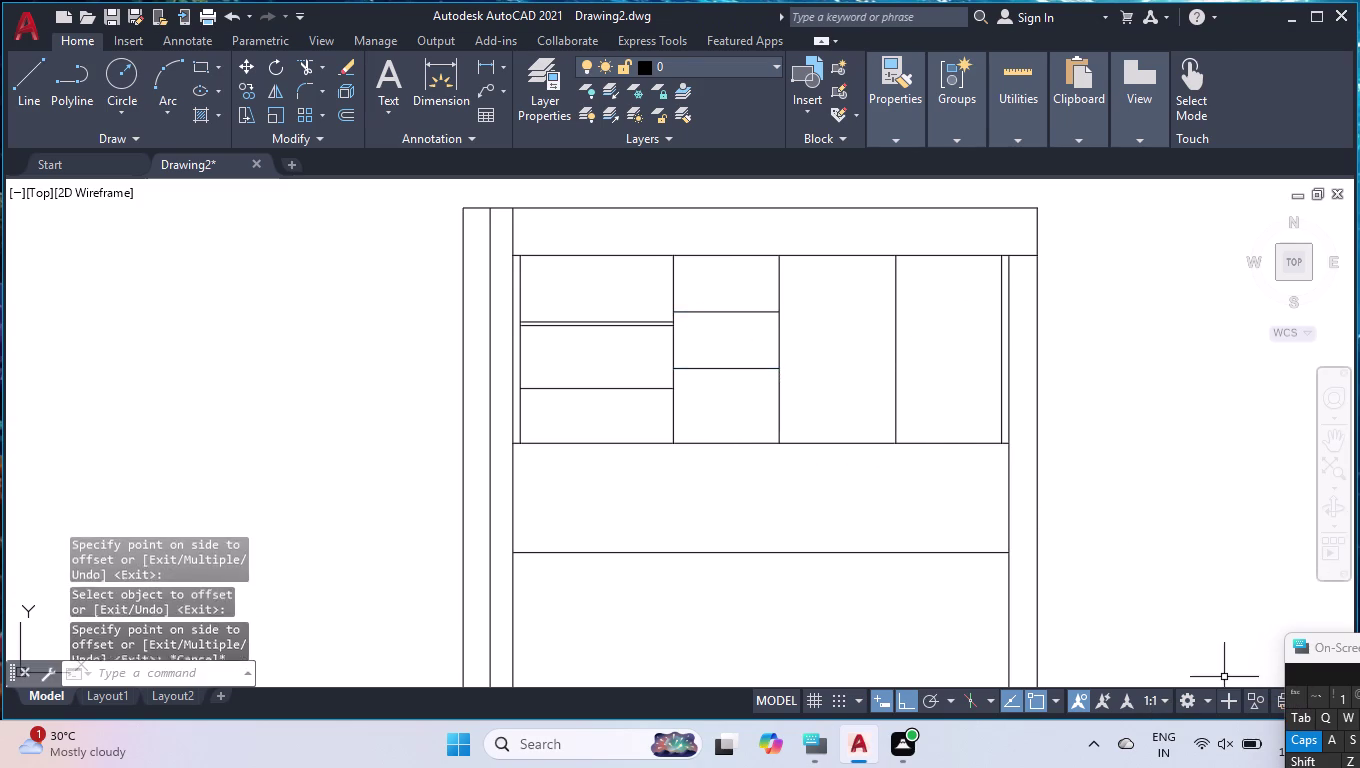
Erase the two trial shelves and measure the middle compartment (580 × 1030).
click(765, 294)
click(750, 395)
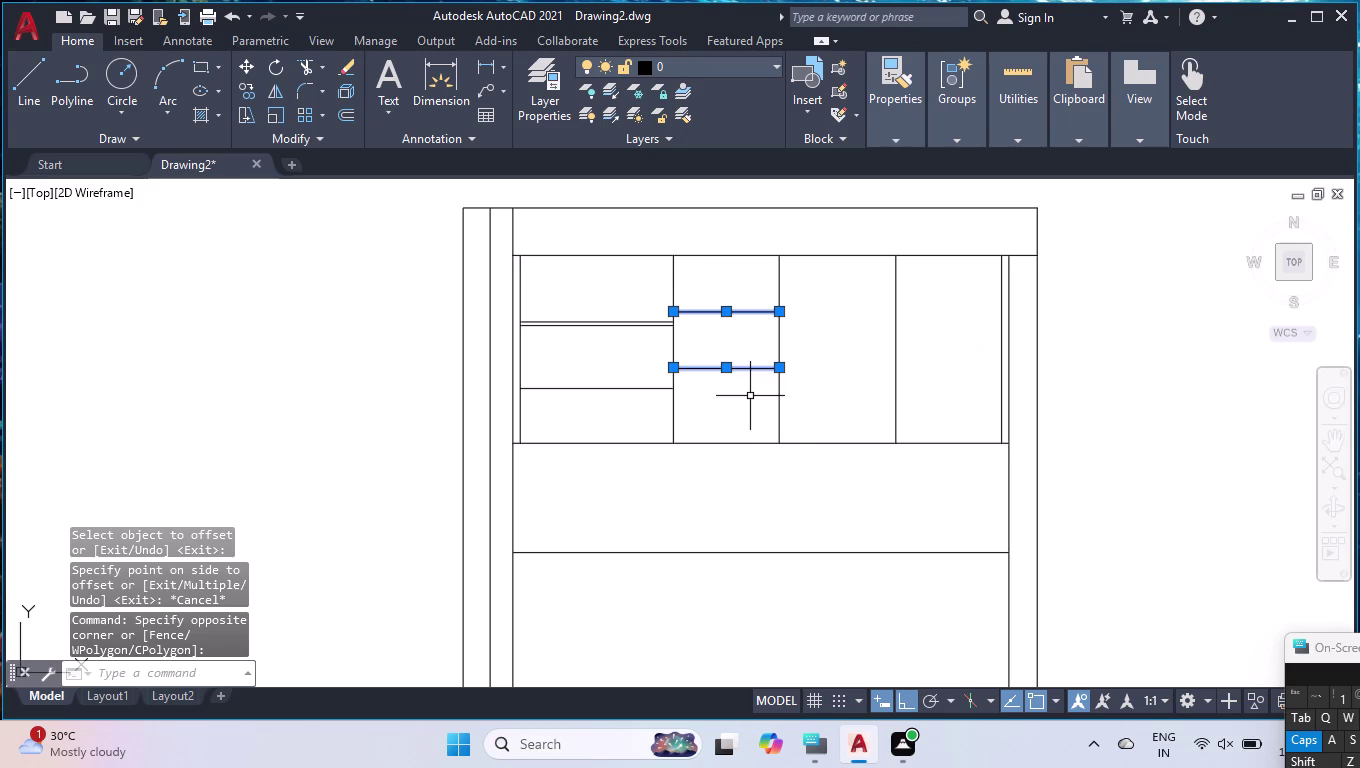
key(Delete)
text(ME)
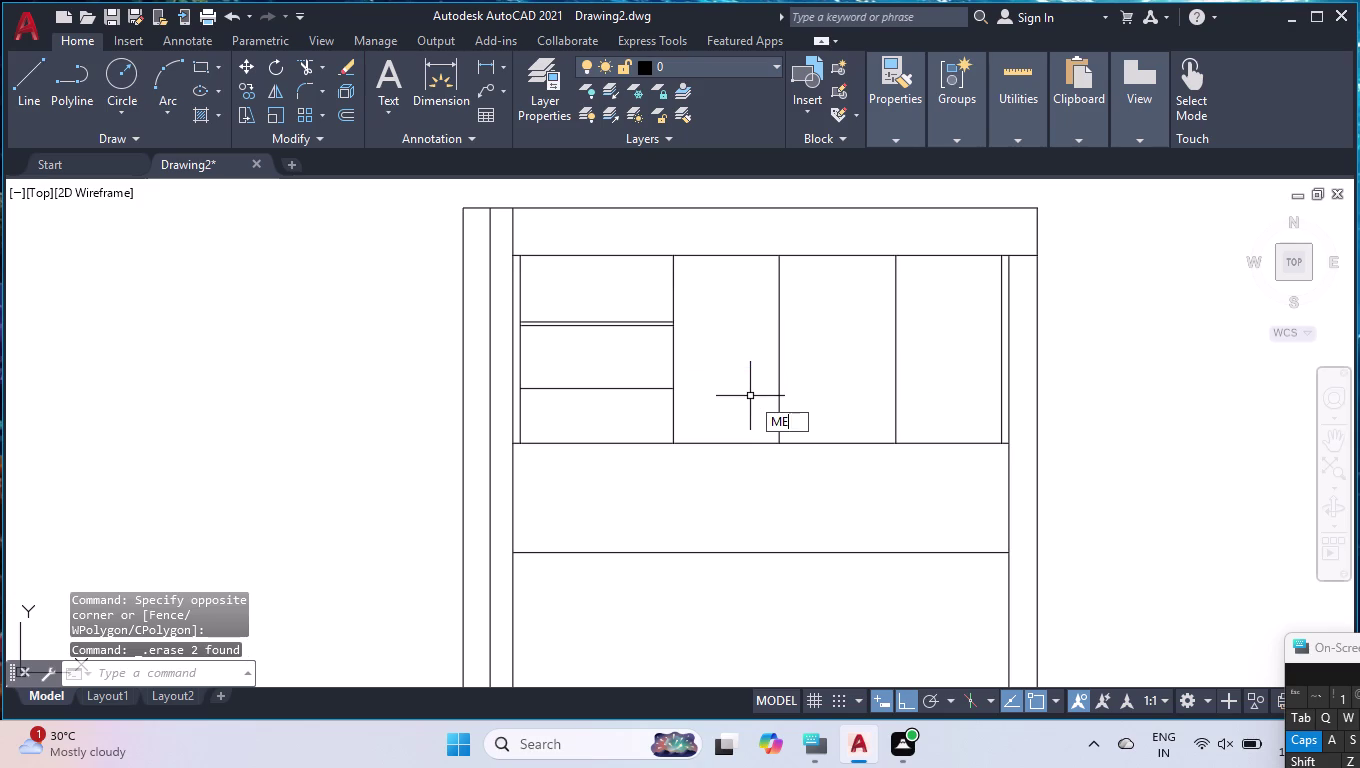
text(AS)
key(Return)
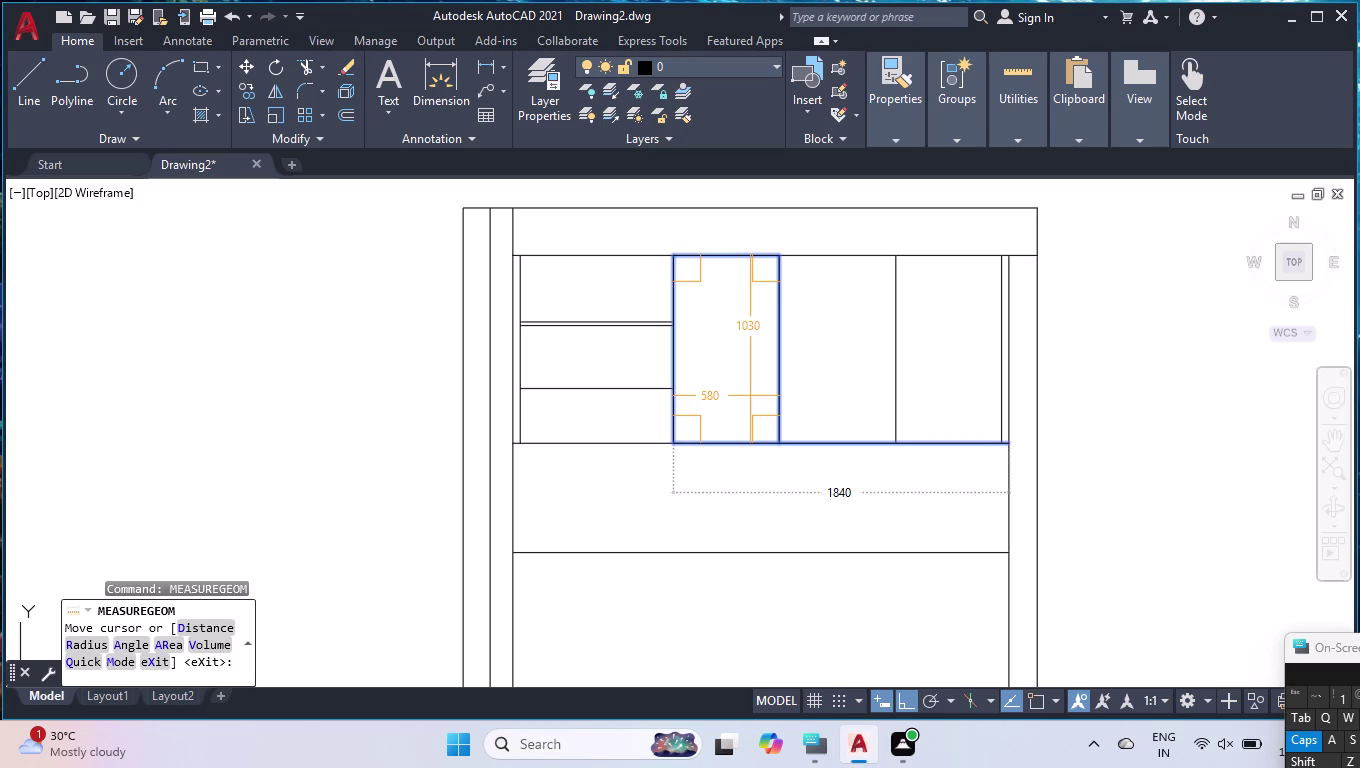